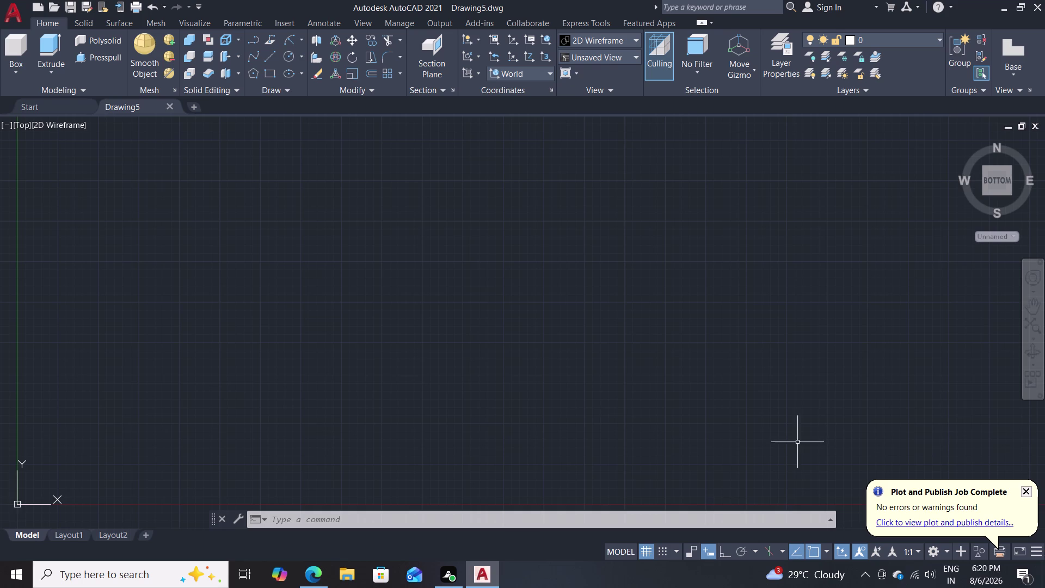
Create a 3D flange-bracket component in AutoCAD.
Switch to the SW Isometric view and set the UCS icon to Noorigin.
click(620, 61)
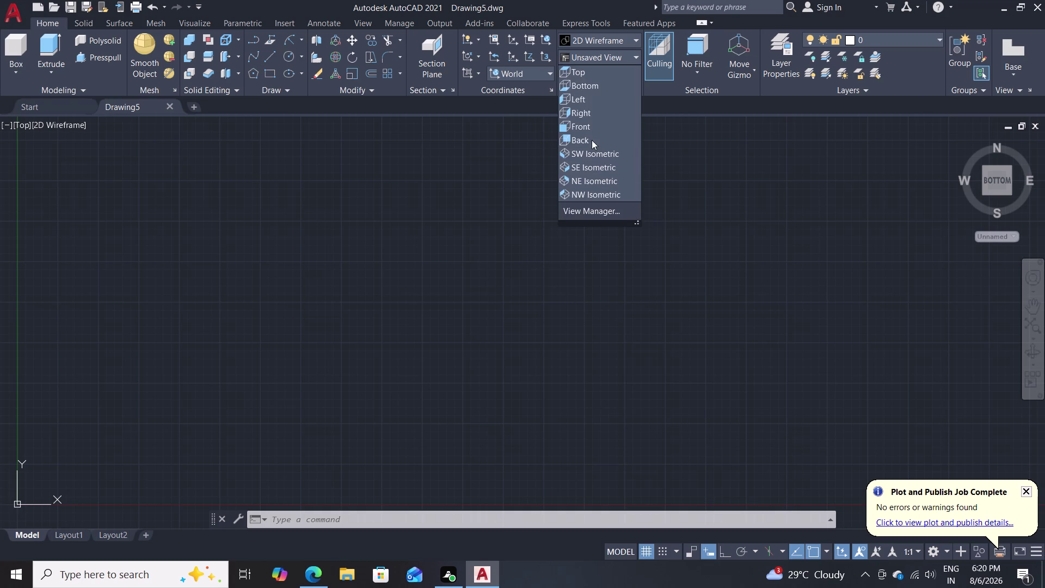
click(588, 156)
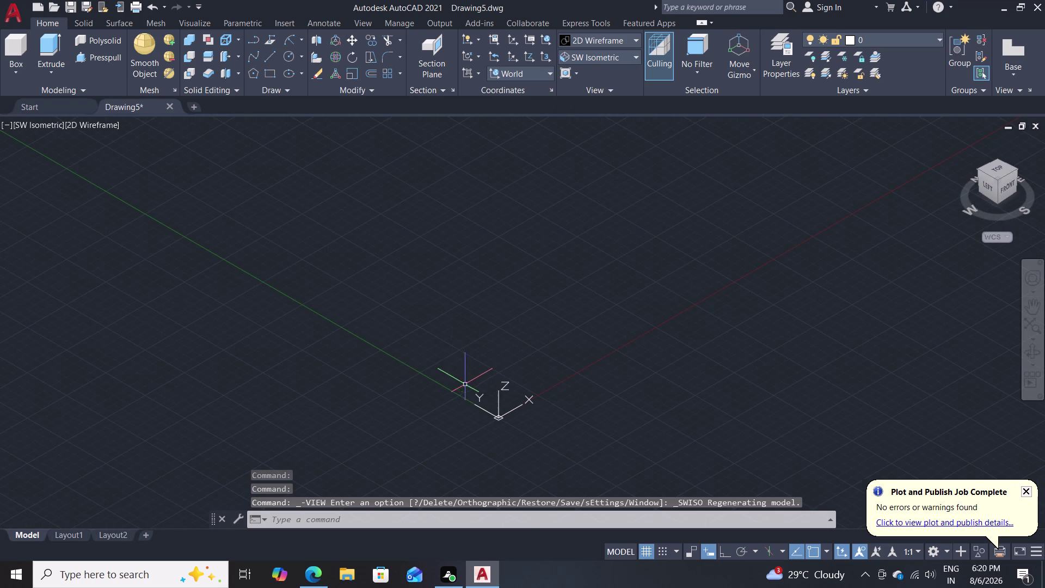
text(ucs)
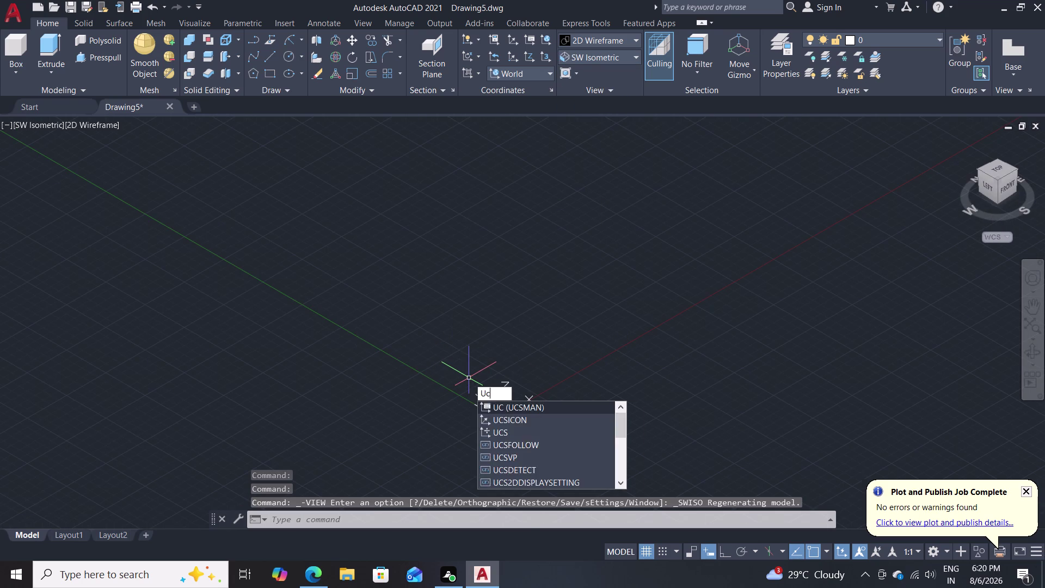
click(523, 423)
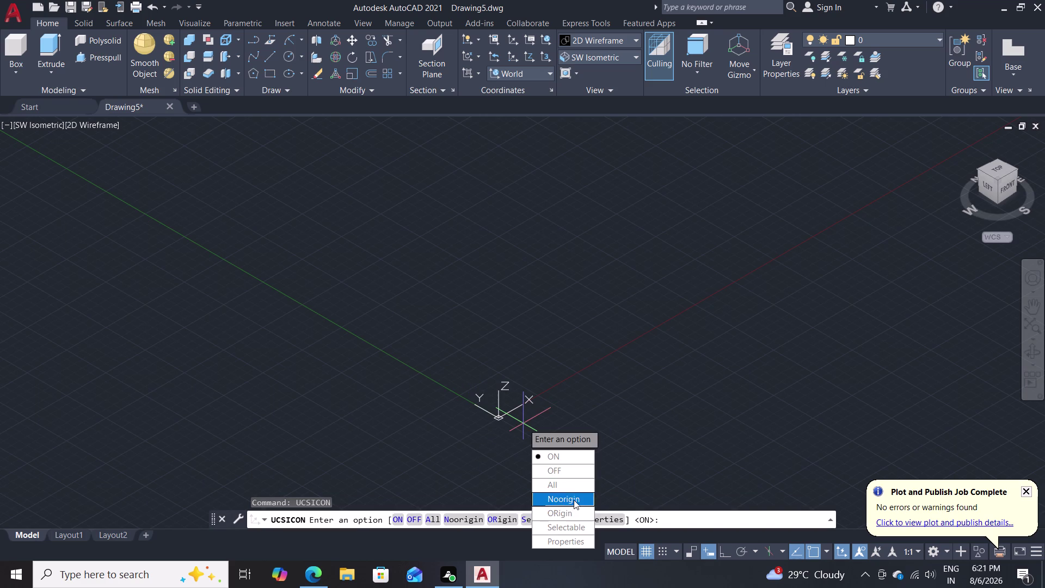
drag(573, 500, 522, 423)
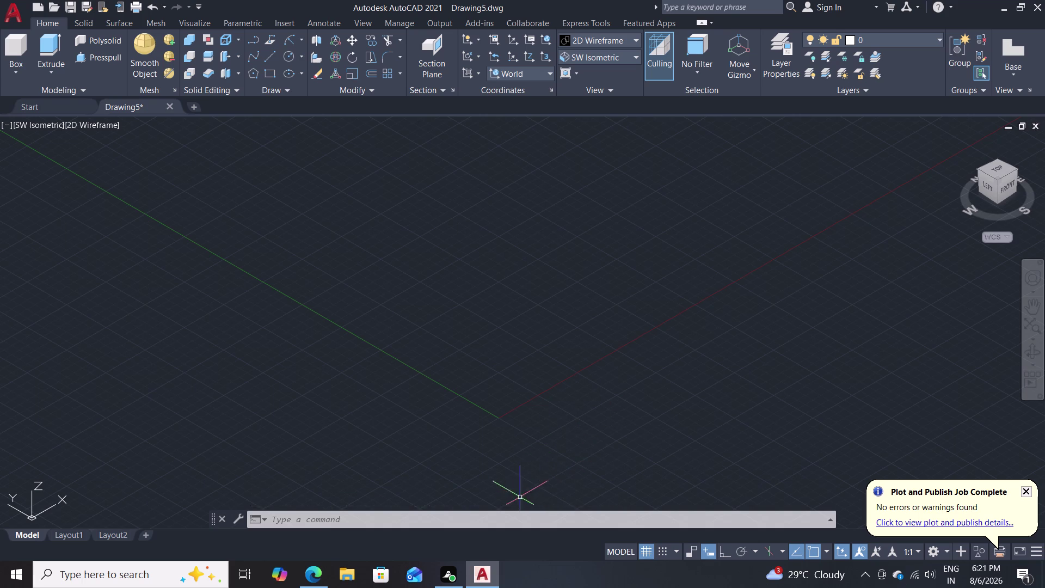
Start the rectangle command with REC.
text(r)
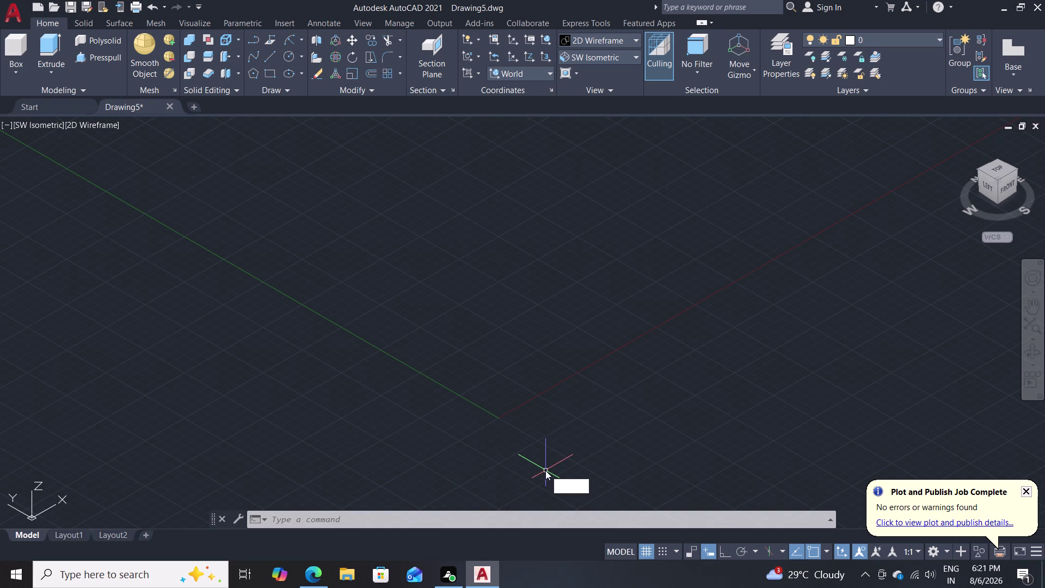
text(ec)
key(Return)
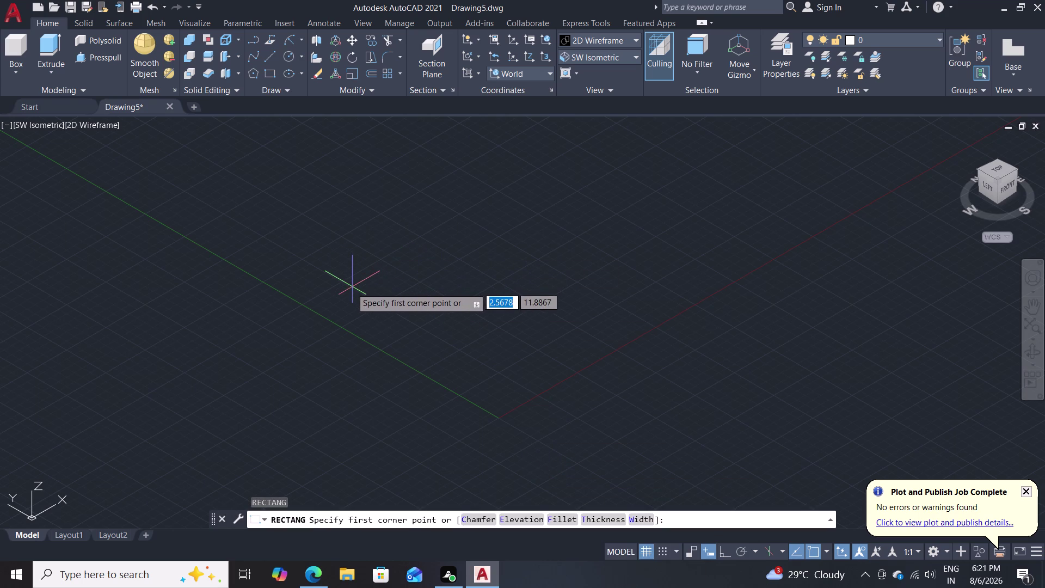
Draw the 80 by 120 rectangle for the base plate.
click(258, 400)
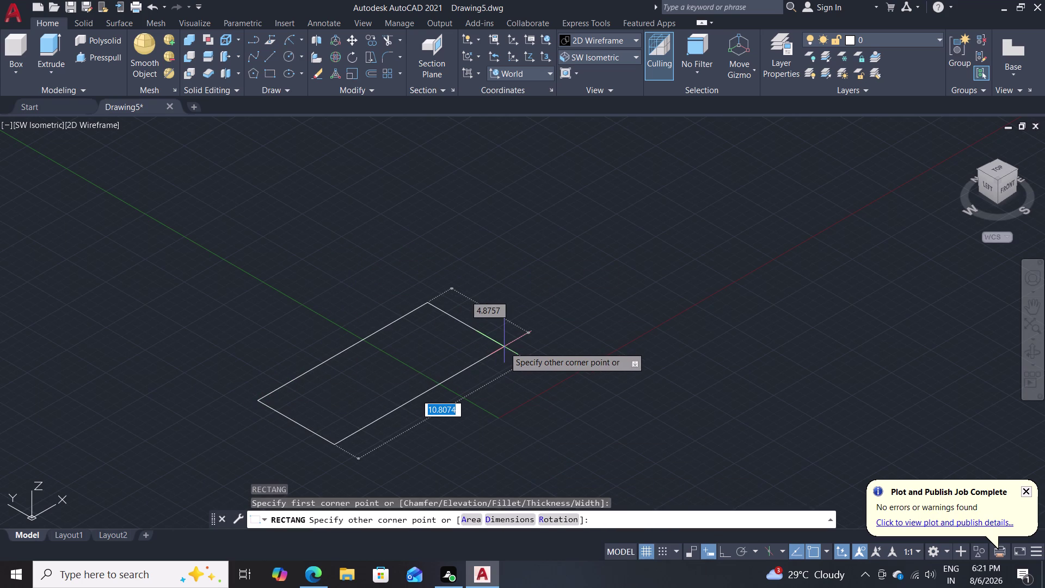
text(80)
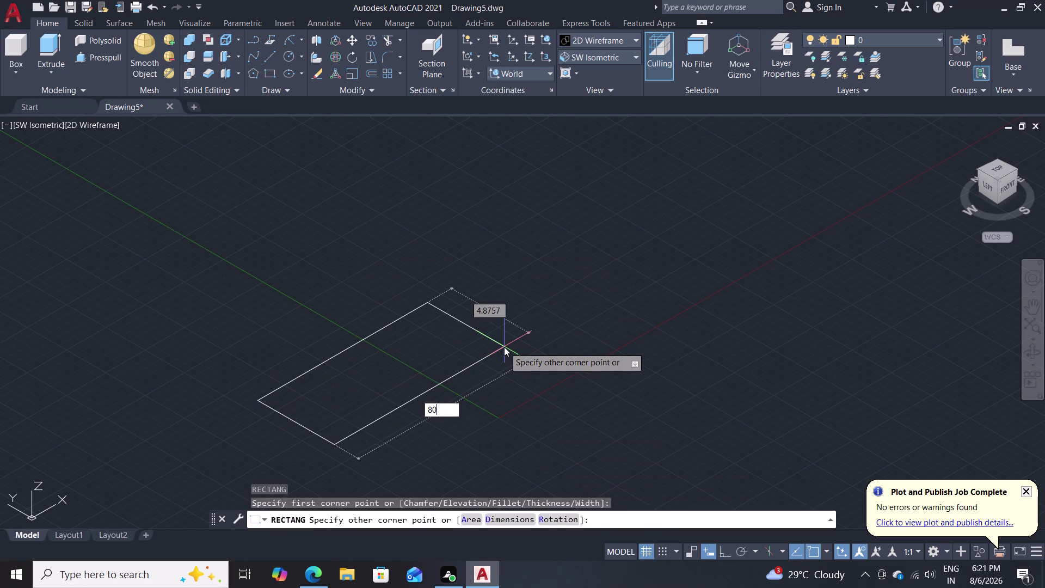
key(Tab)
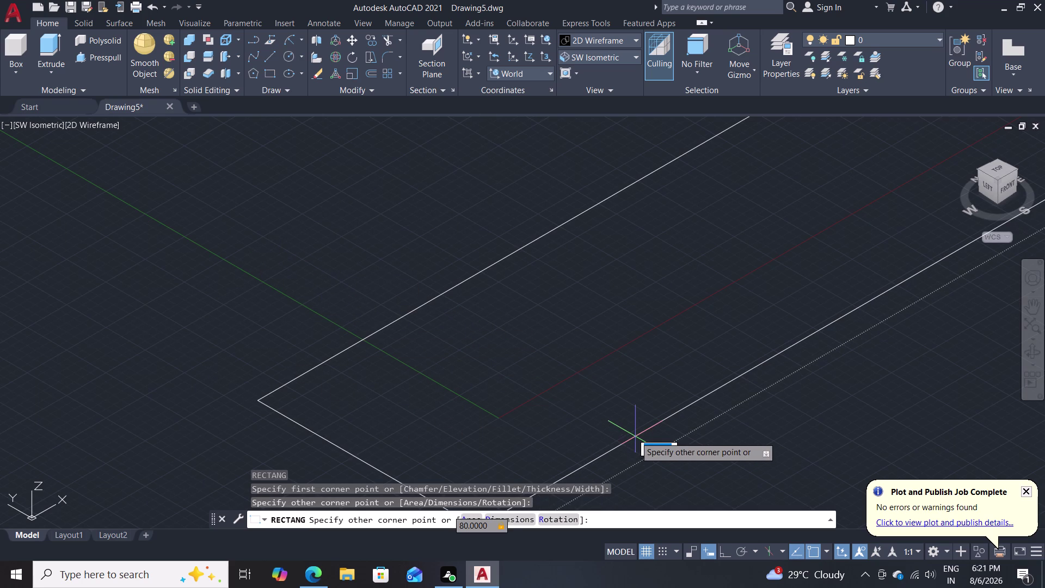
text(120)
key(Return)
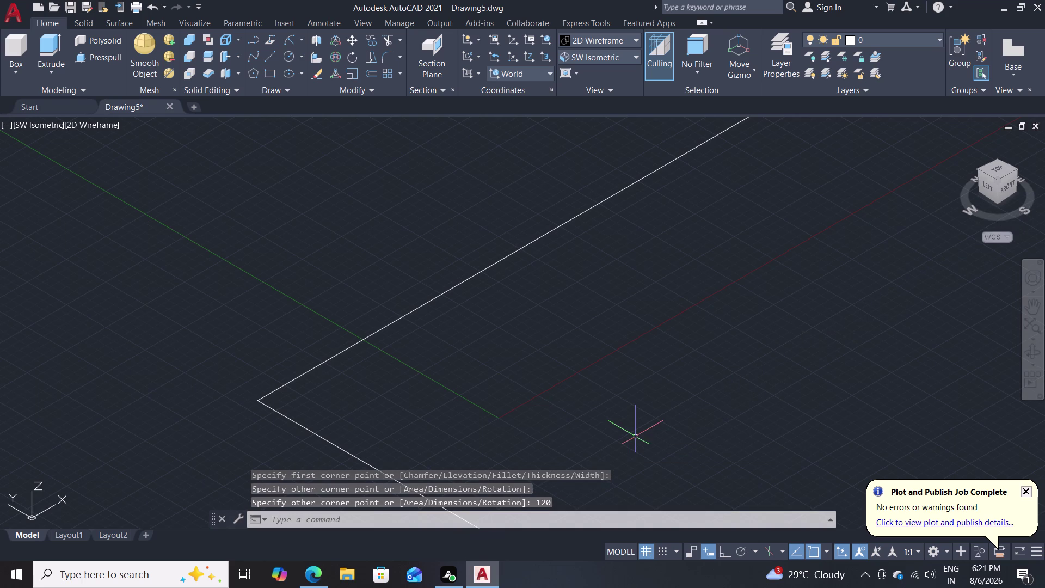
Zoom and pan to centre the rectangle, then start the CIRCLE command.
scroll(down, 3)
scroll(down, 3)
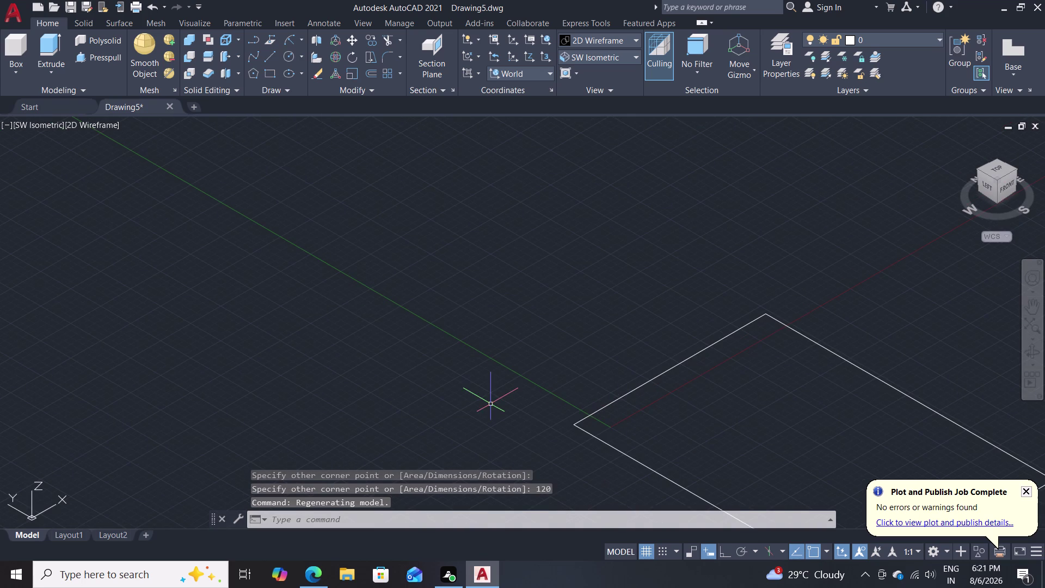
middle_drag(558, 360, 539, 322)
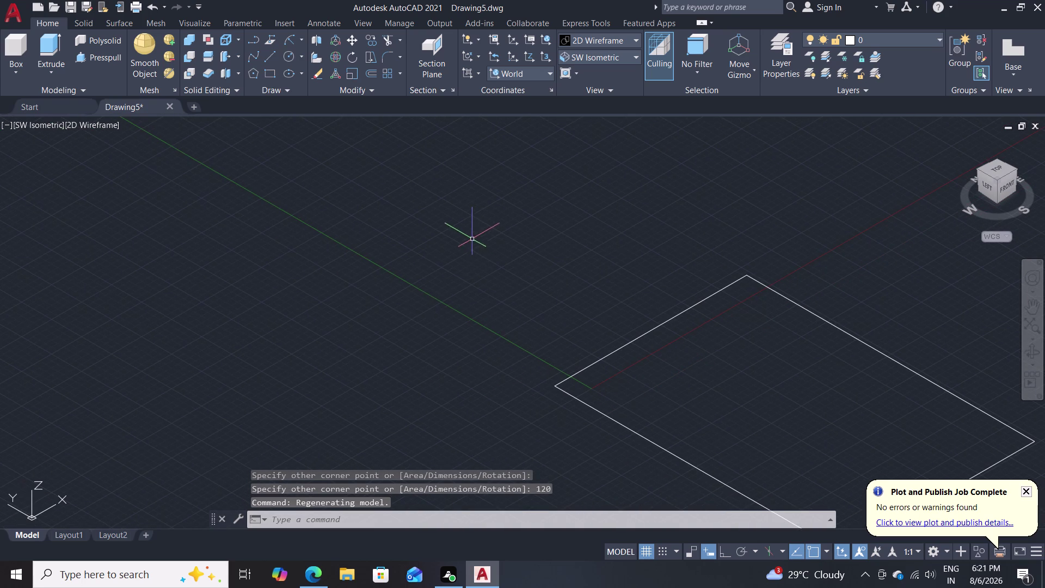
middle_drag(711, 405, 501, 282)
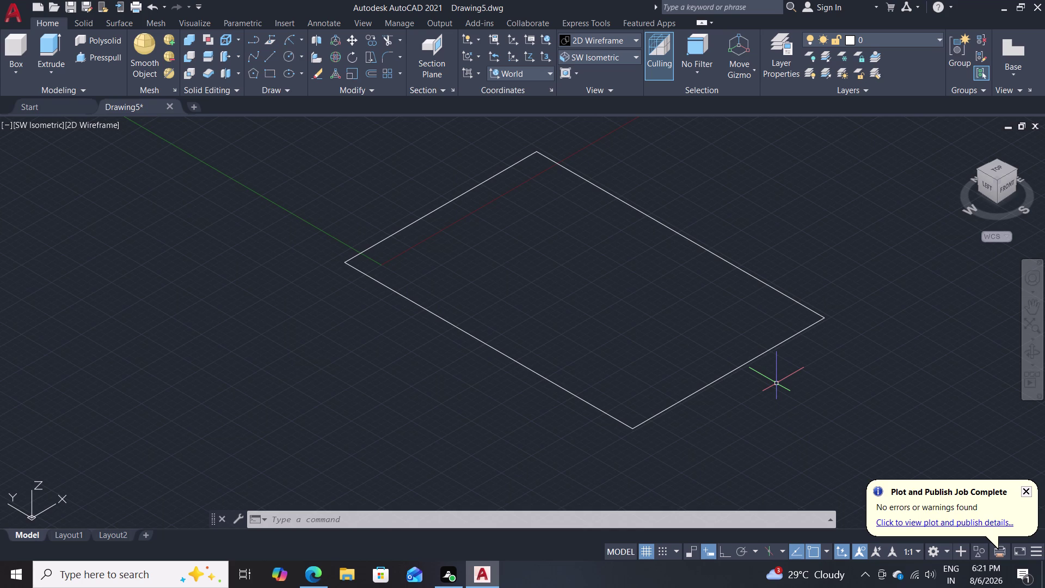
key(c)
key(Return)
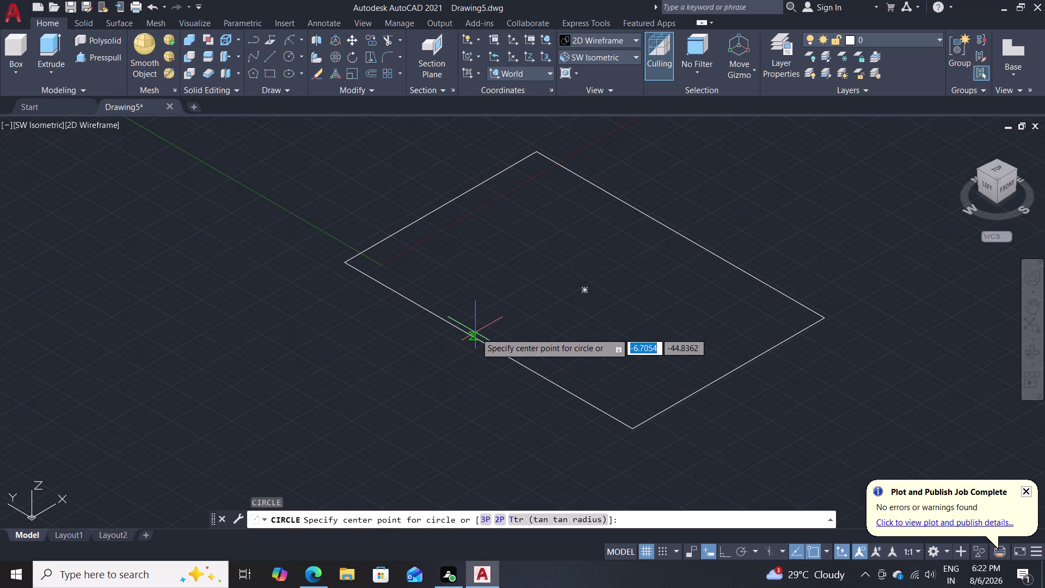
Draw a radius-40 circle at the rectangle's centre.
click(585, 287)
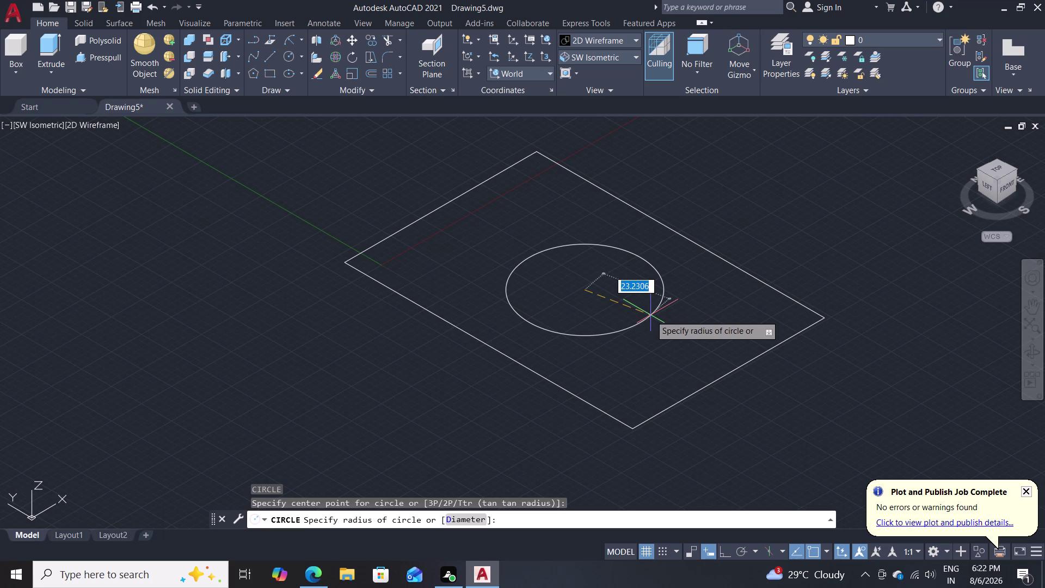
text(40)
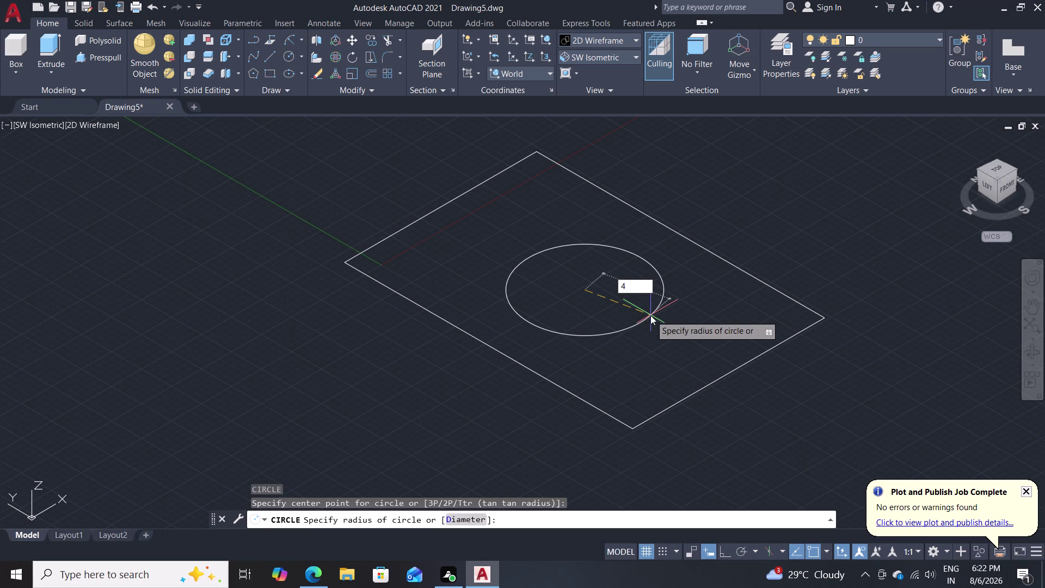
key(Return)
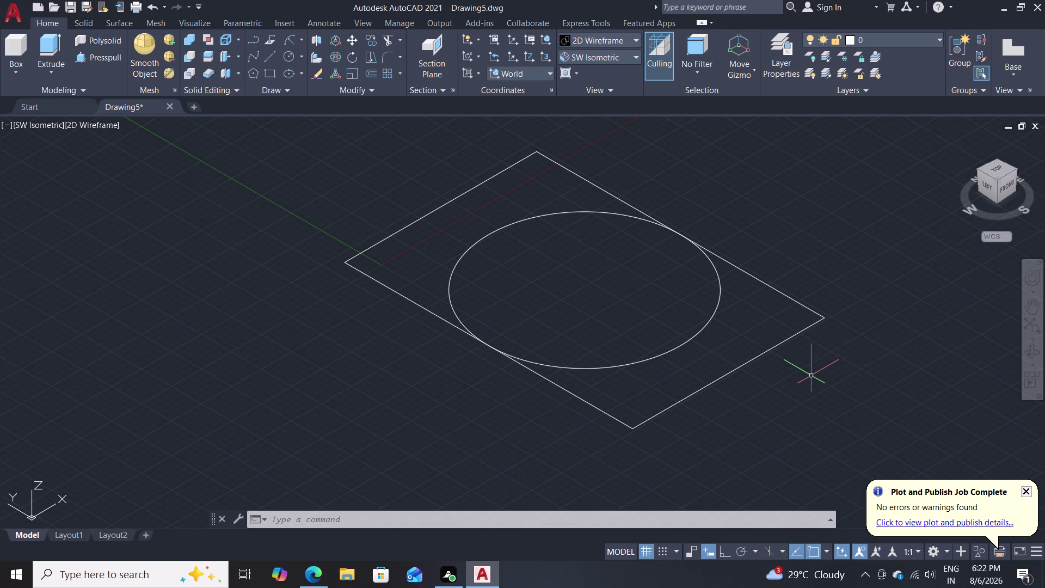
Add a concentric radius-30 circle at the same centre.
key(c)
key(Return)
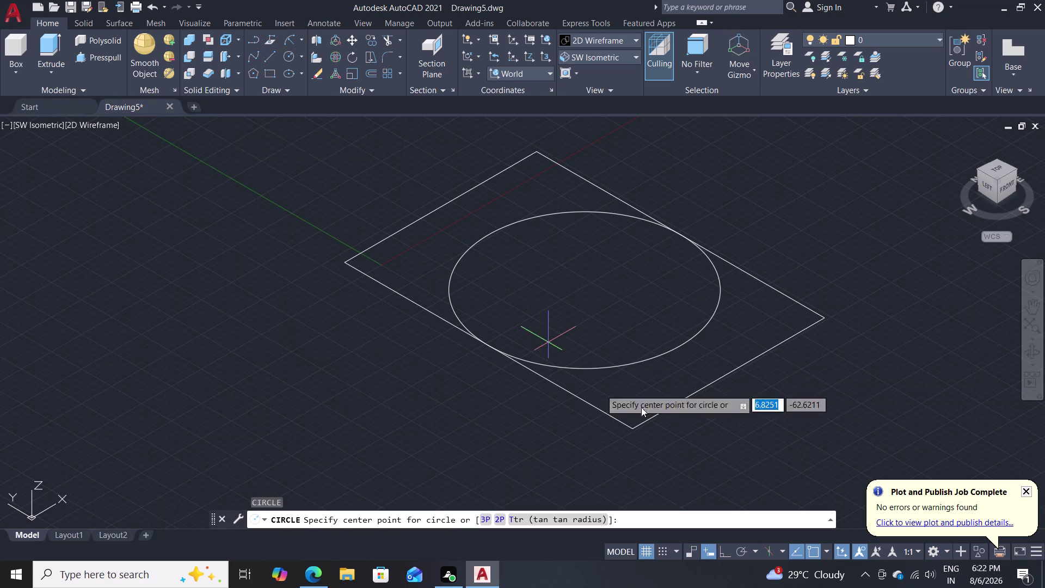
click(583, 291)
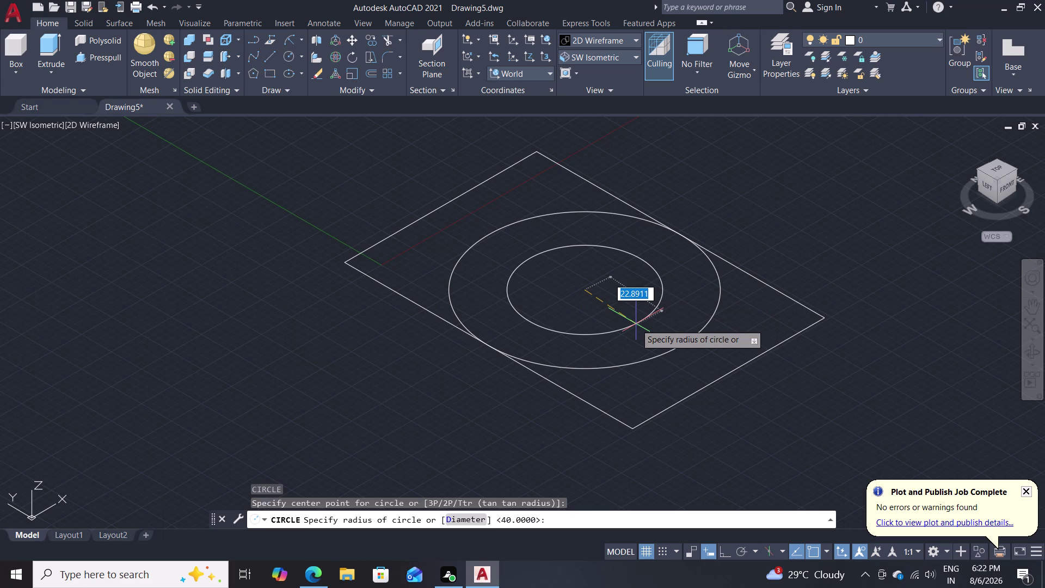
text(30)
key(Return)
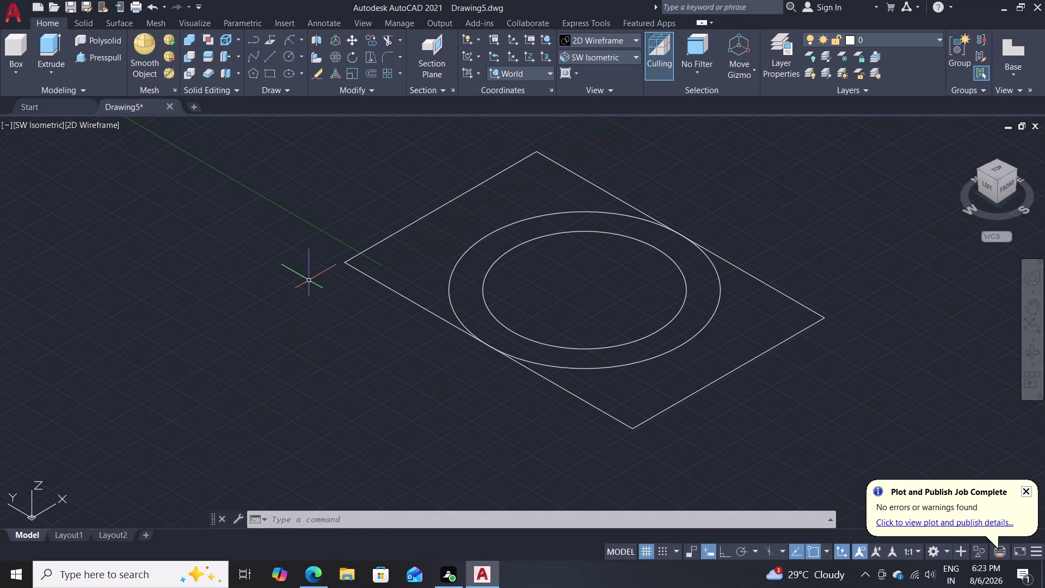
Press-pull the area inside the outer circle up 15.
click(100, 58)
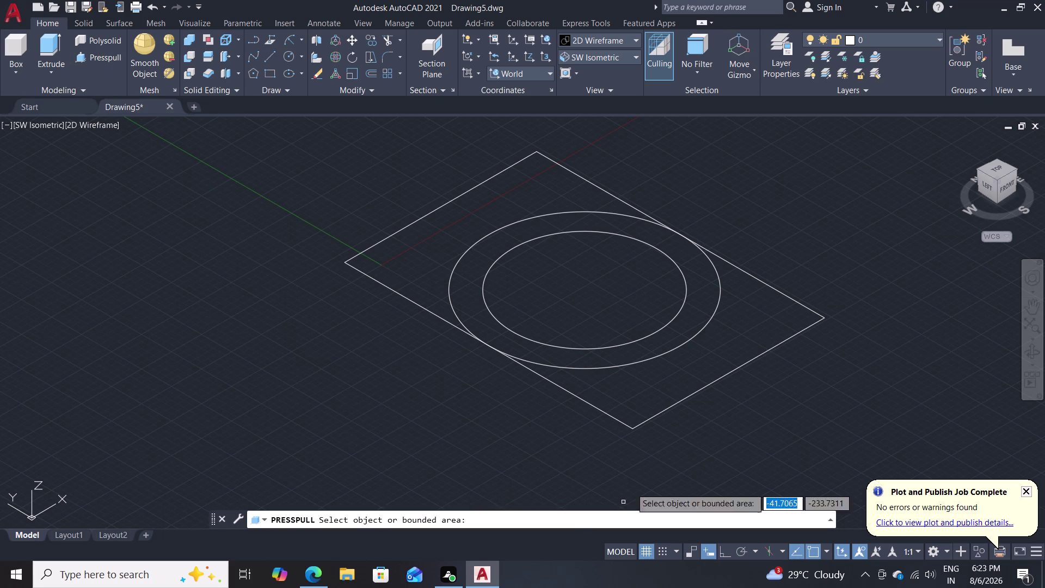
click(612, 368)
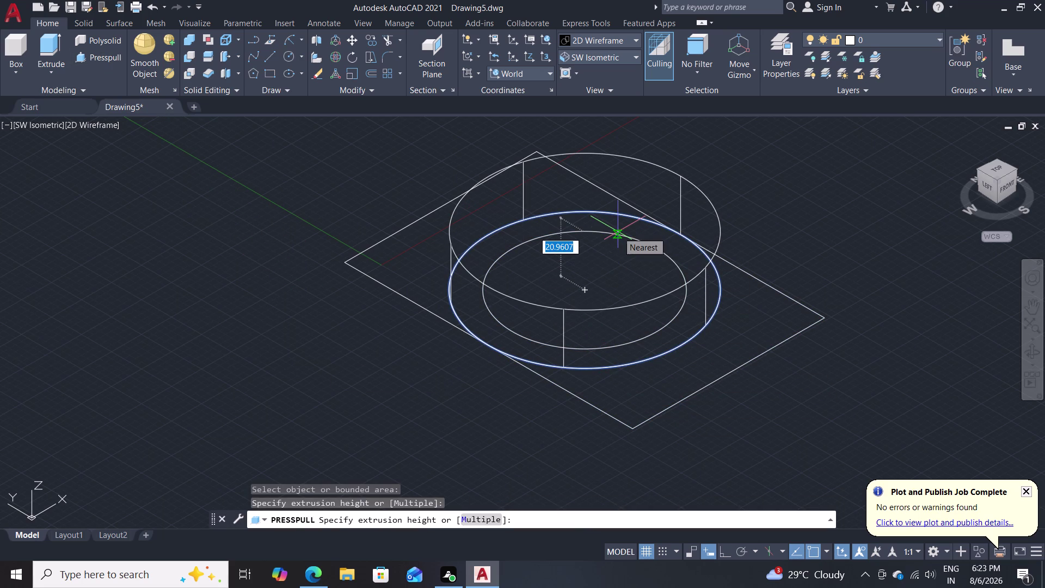
text(15)
key(Return)
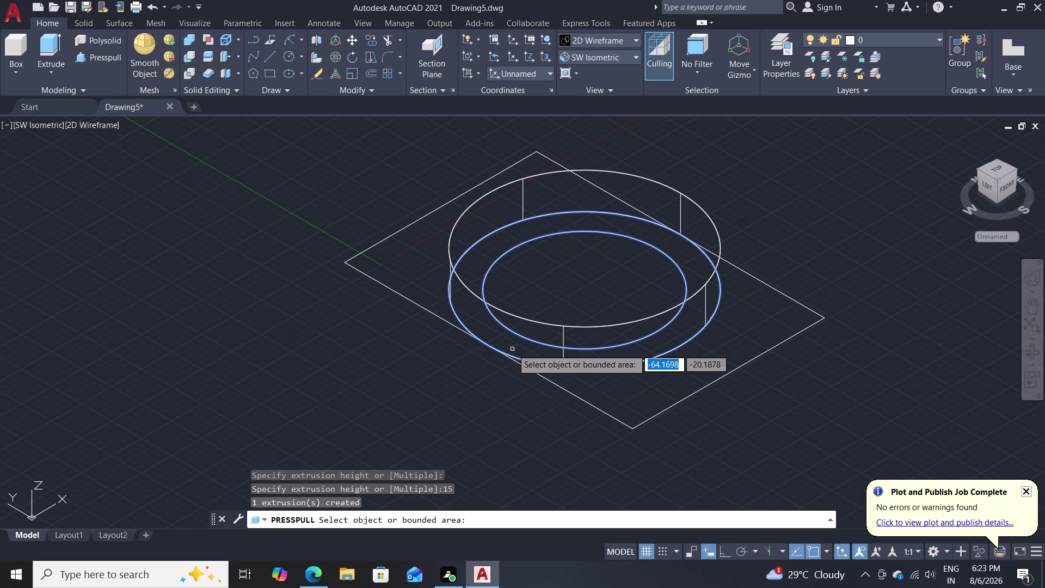
Press-pull the inner circular area up 15 as well.
click(523, 337)
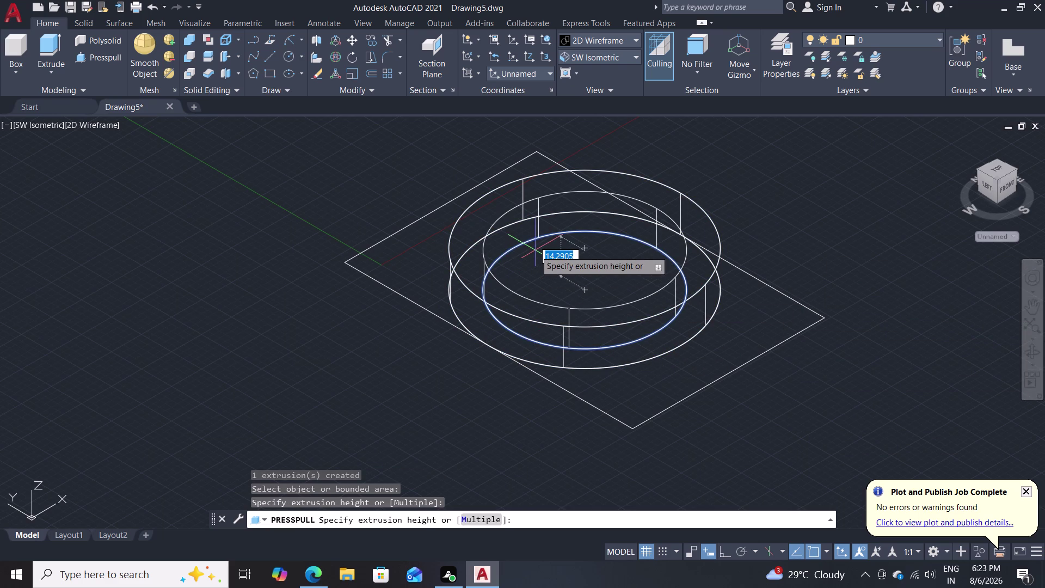
text(15)
key(Return)
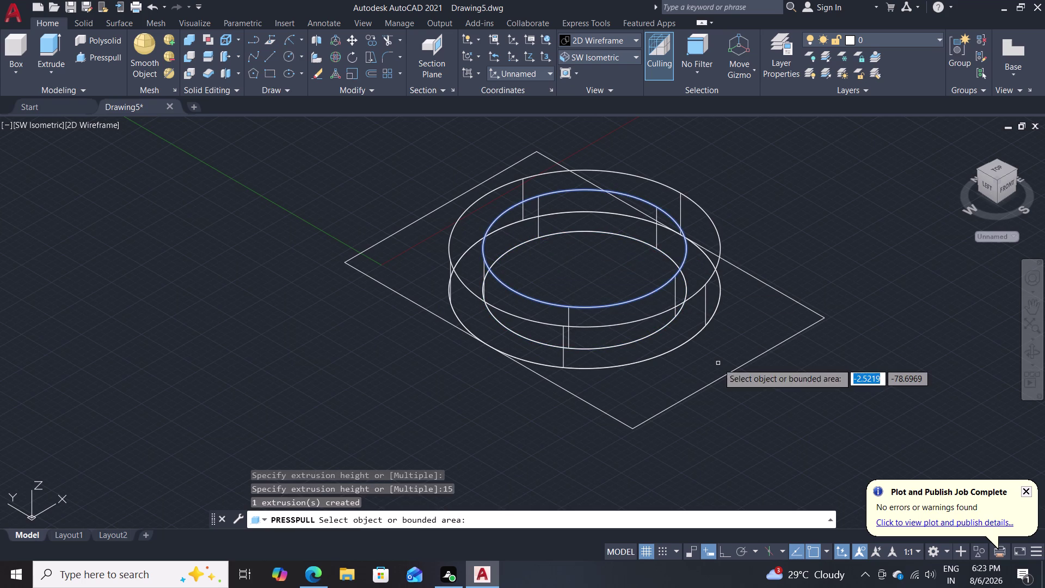
key(Escape)
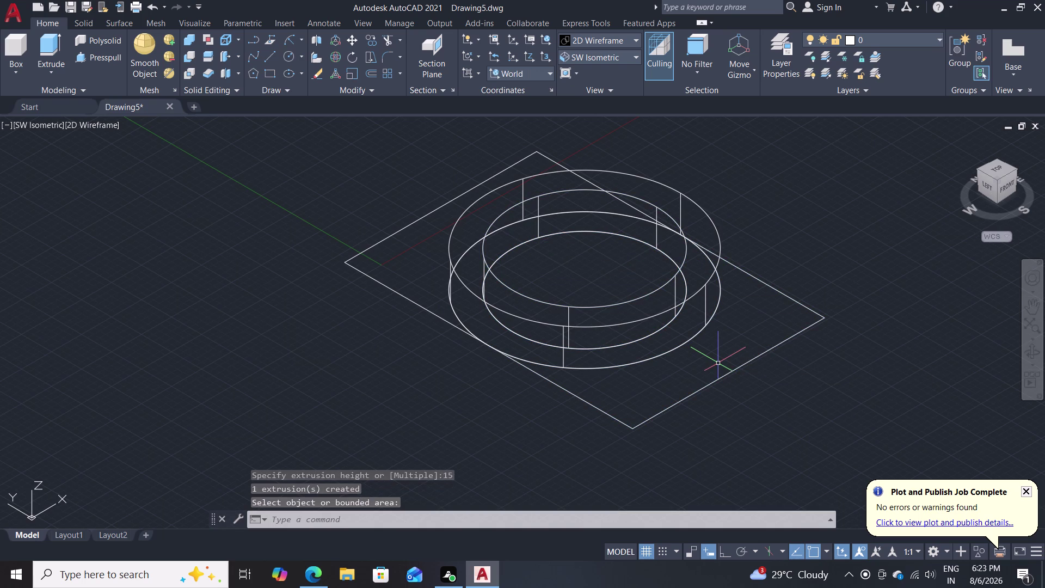
key(c)
key(Return)
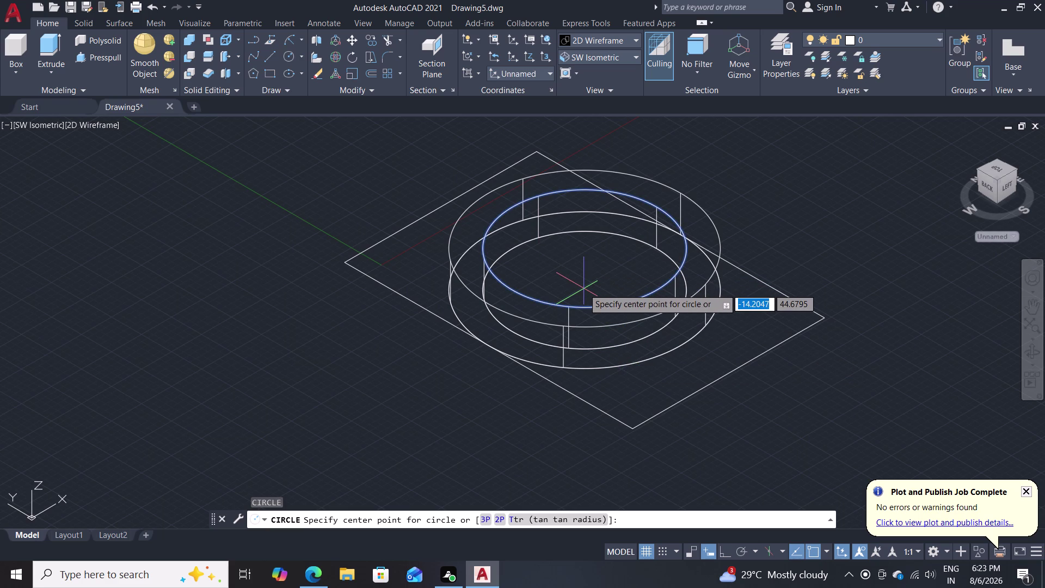
key(Escape)
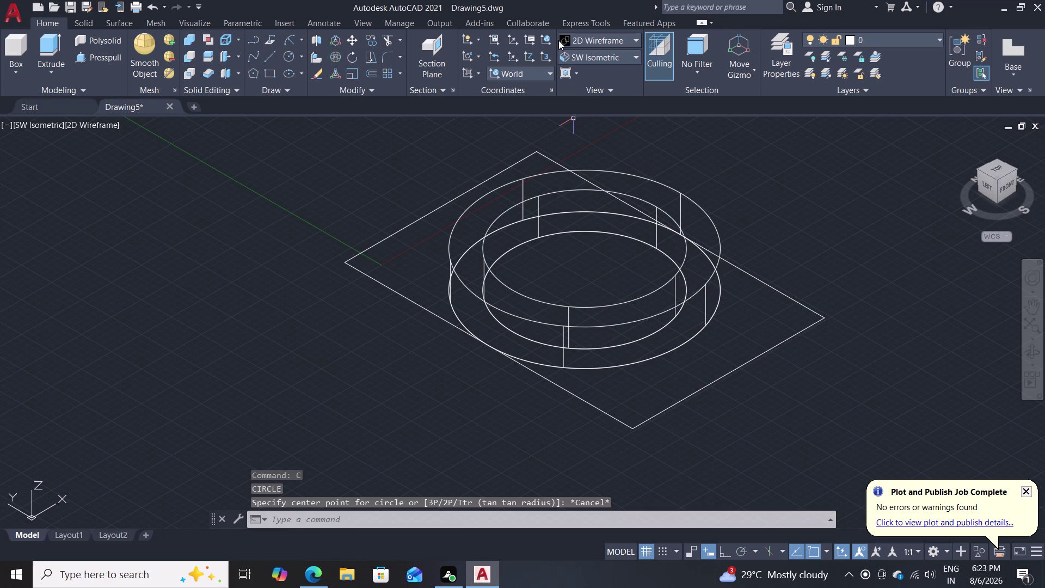
In Top view, draw a radius-15 circle at the ring's centre.
click(614, 56)
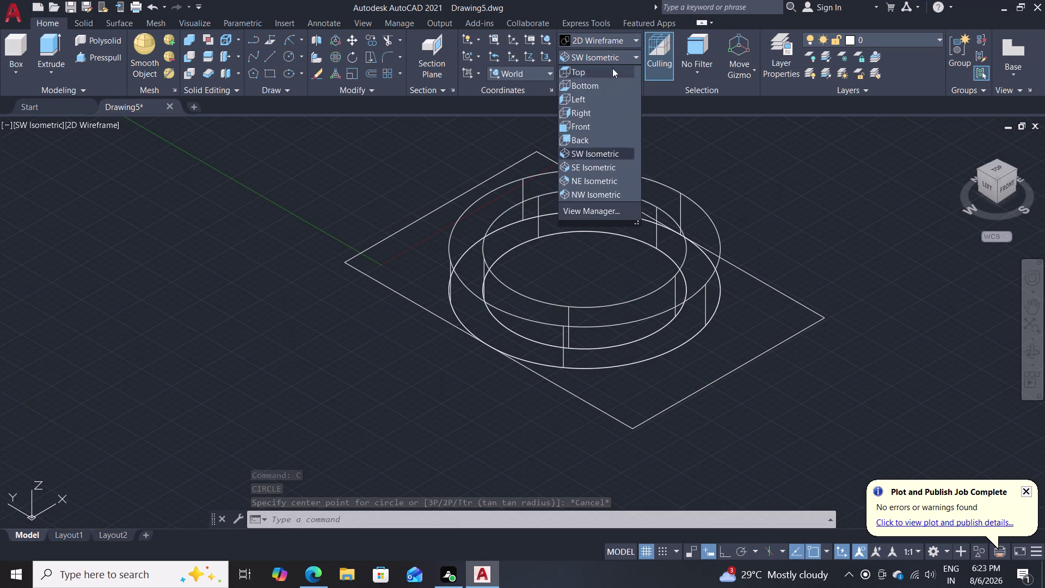
click(607, 78)
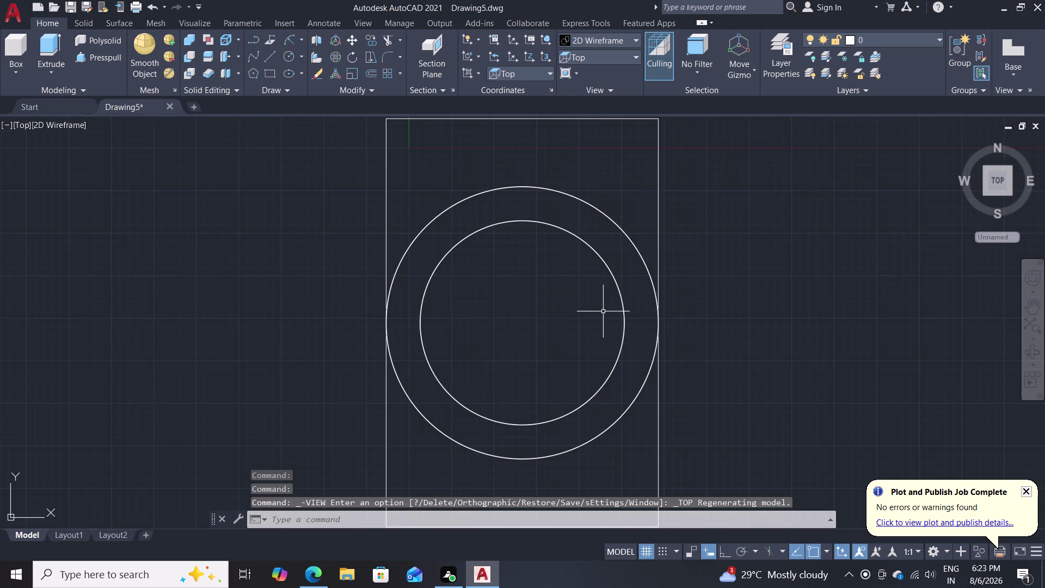
key(c)
key(Return)
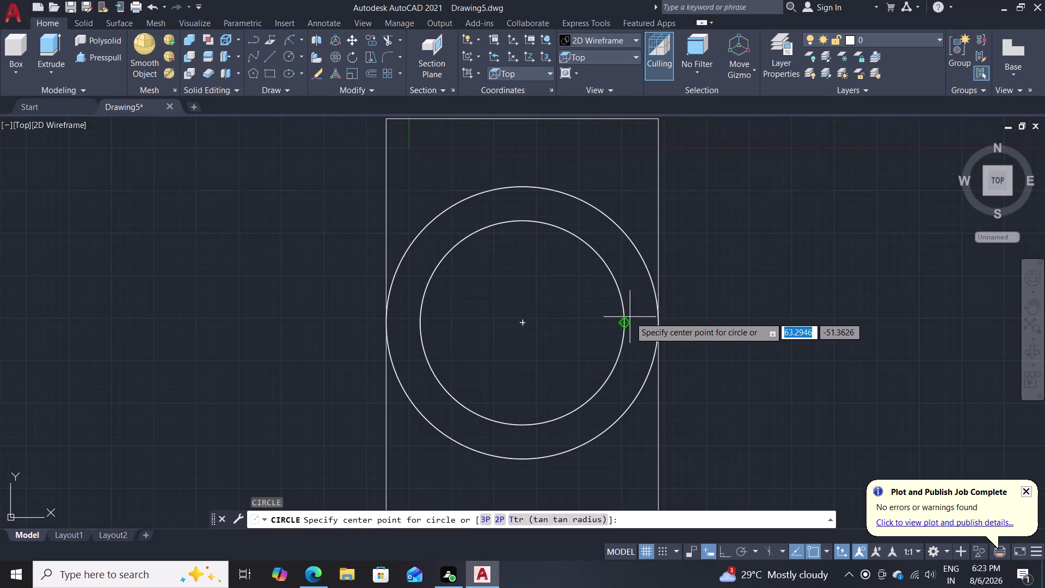
click(525, 322)
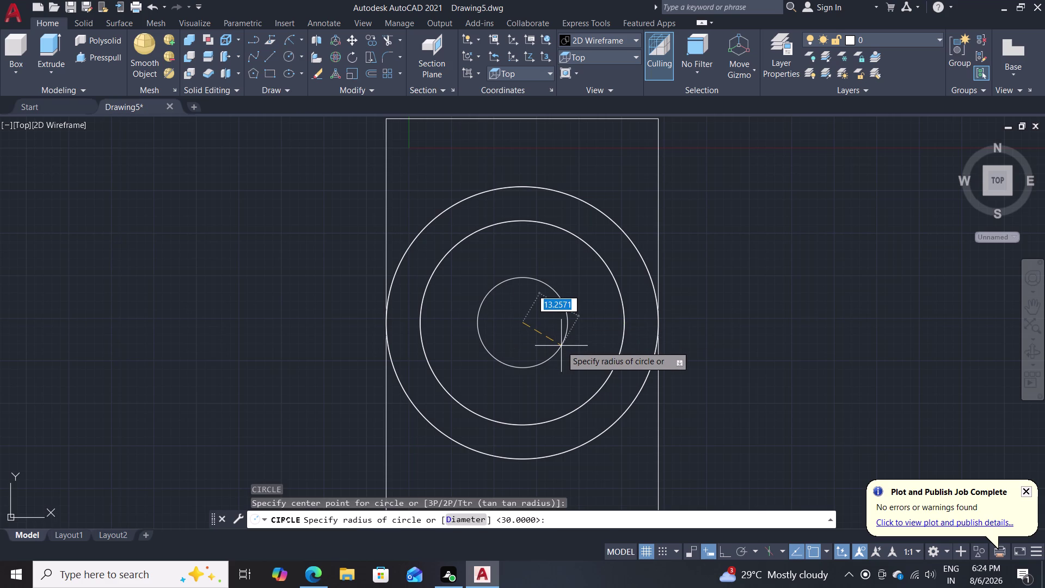
text(15)
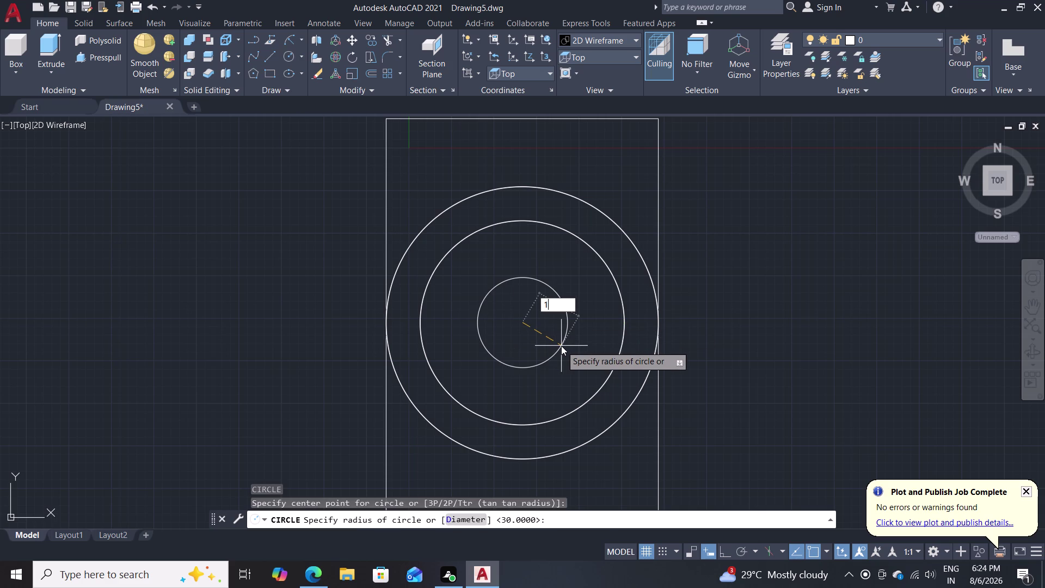
key(Return)
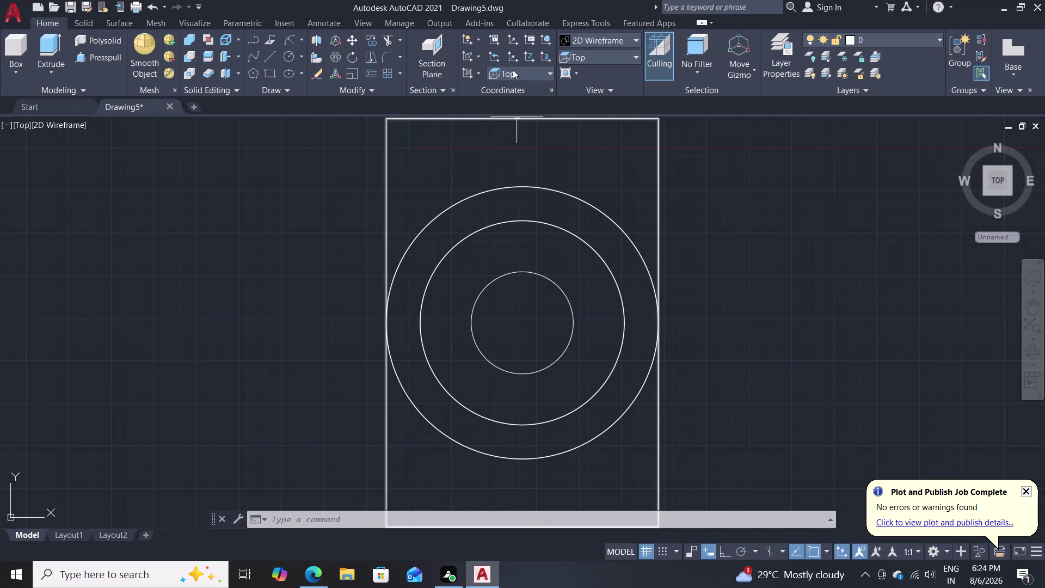
Recentre the circles and switch to the SW Isometric view.
middle_drag(763, 319, 776, 305)
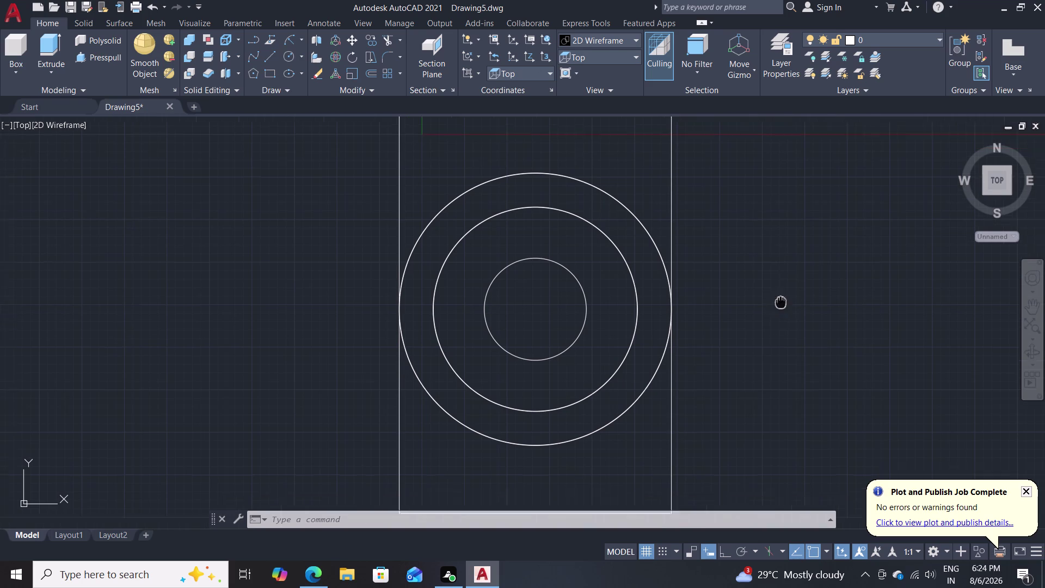
middle_drag(776, 305, 810, 268)
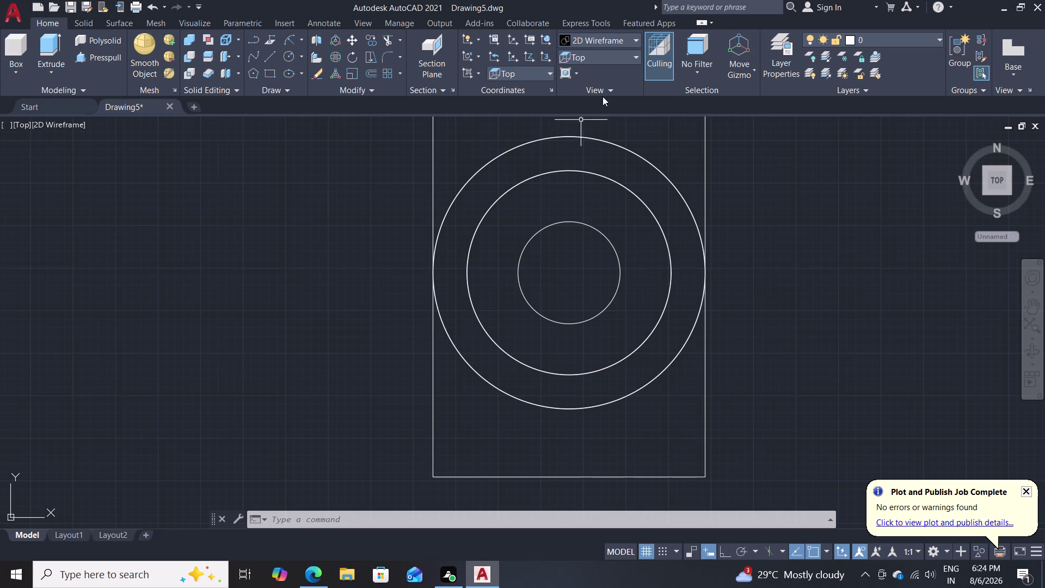
click(616, 60)
click(596, 150)
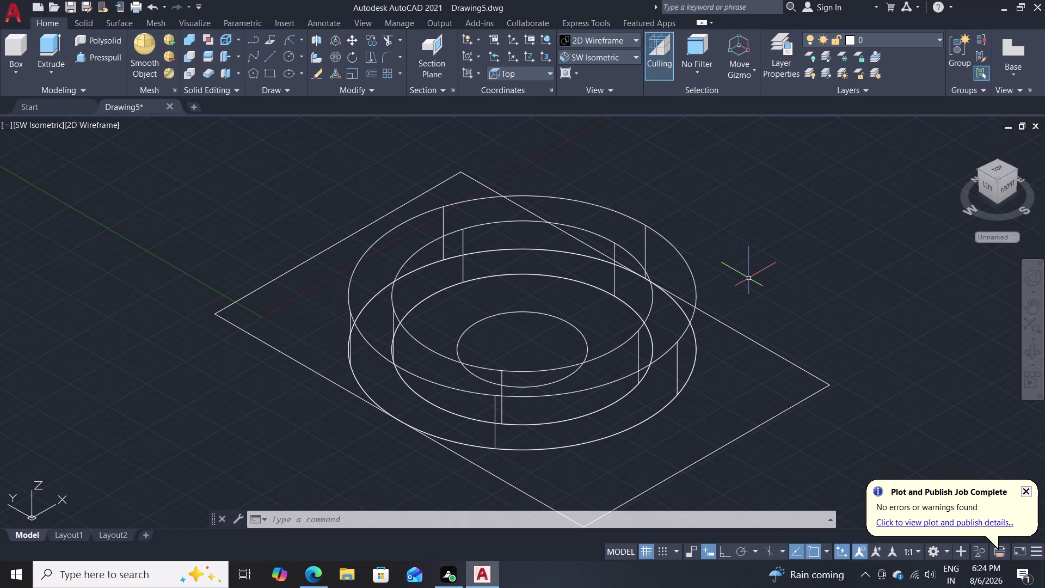
Press-pull the right-hand plate area beside the ring up 15.
middle_drag(760, 269, 767, 271)
scroll(up, 3)
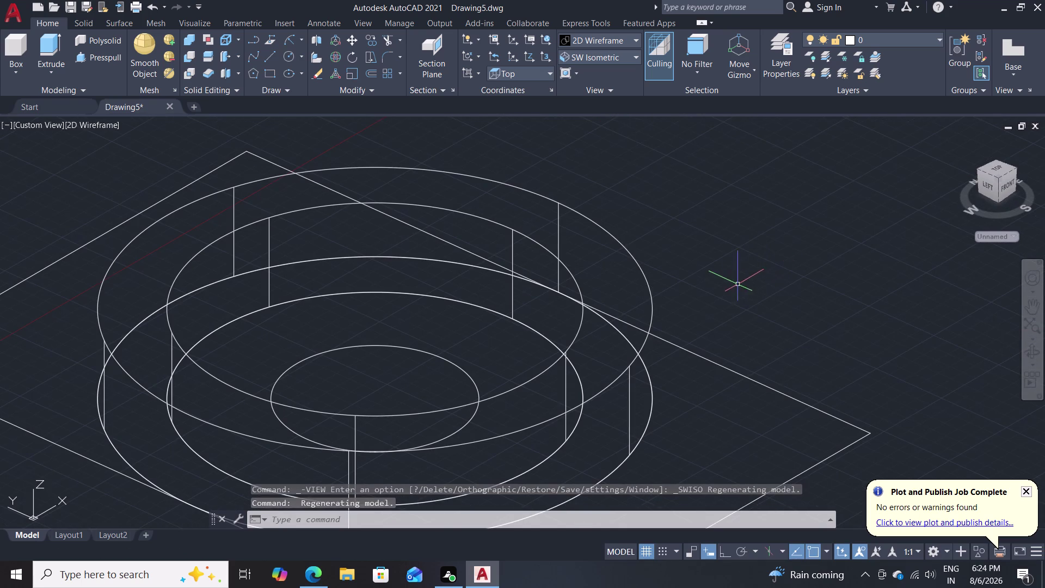
middle_drag(738, 285, 763, 149)
scroll(down, 3)
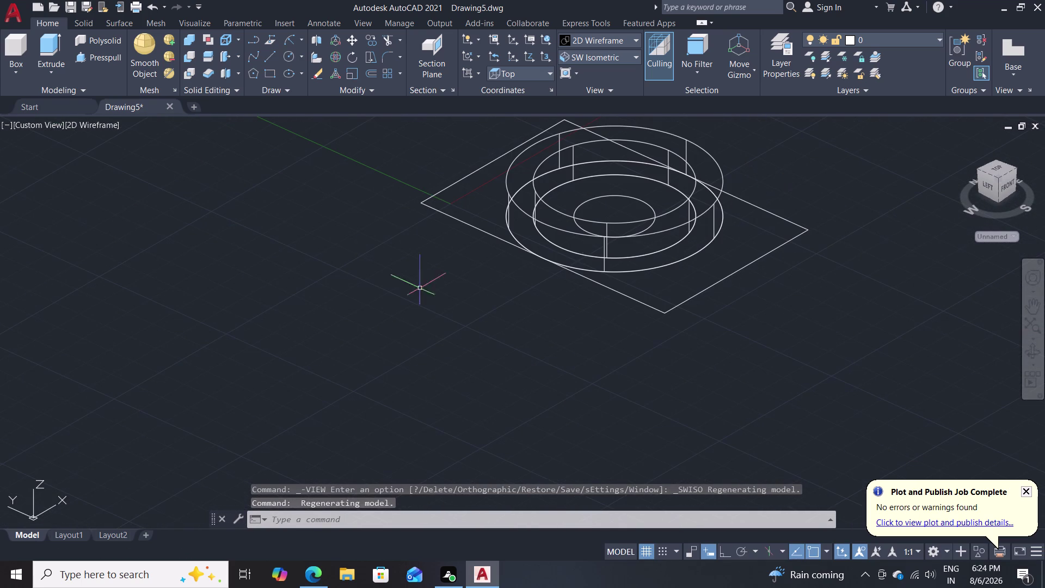
click(110, 50)
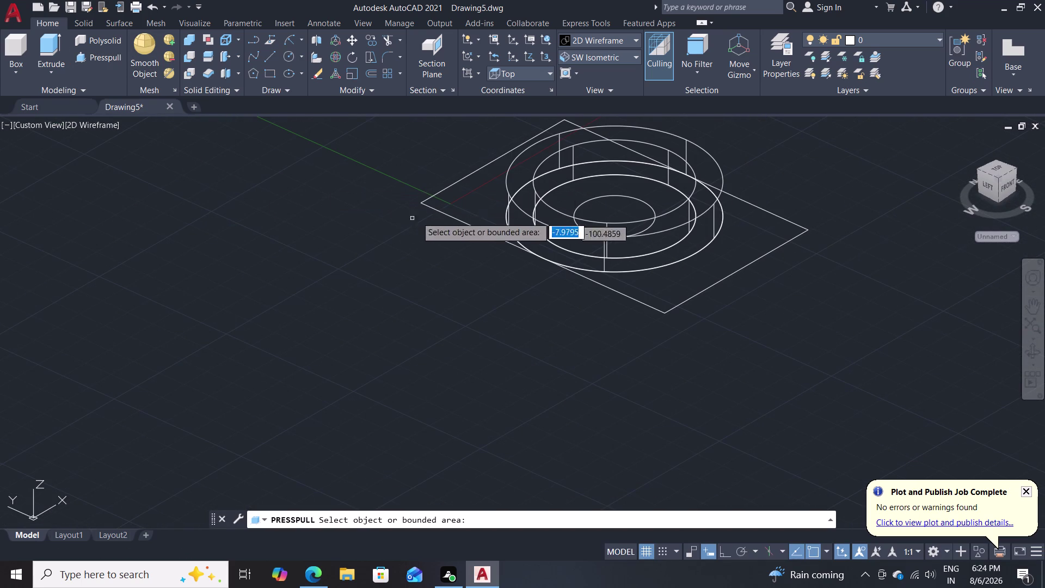
click(497, 202)
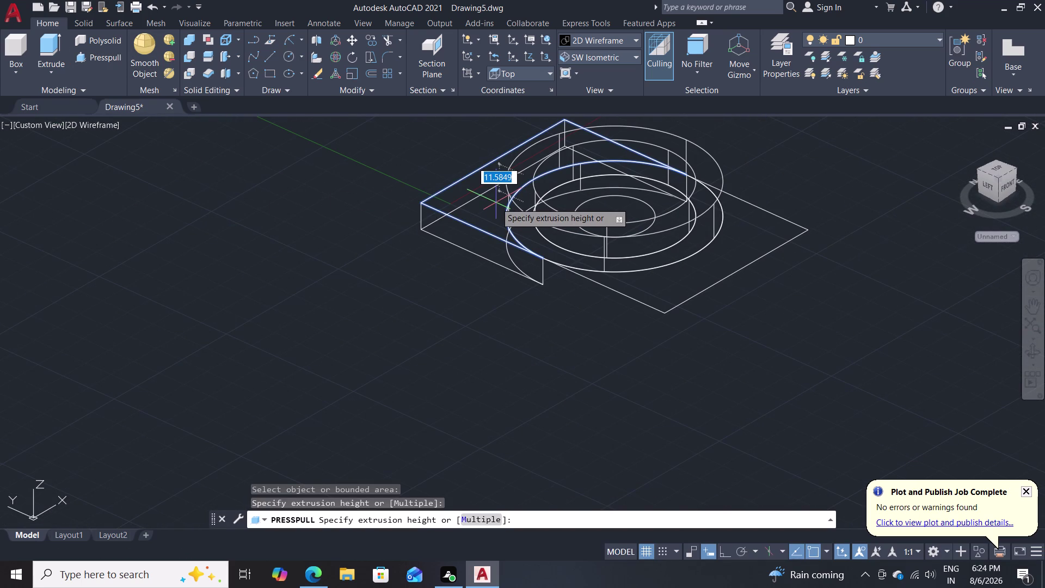
key(Escape)
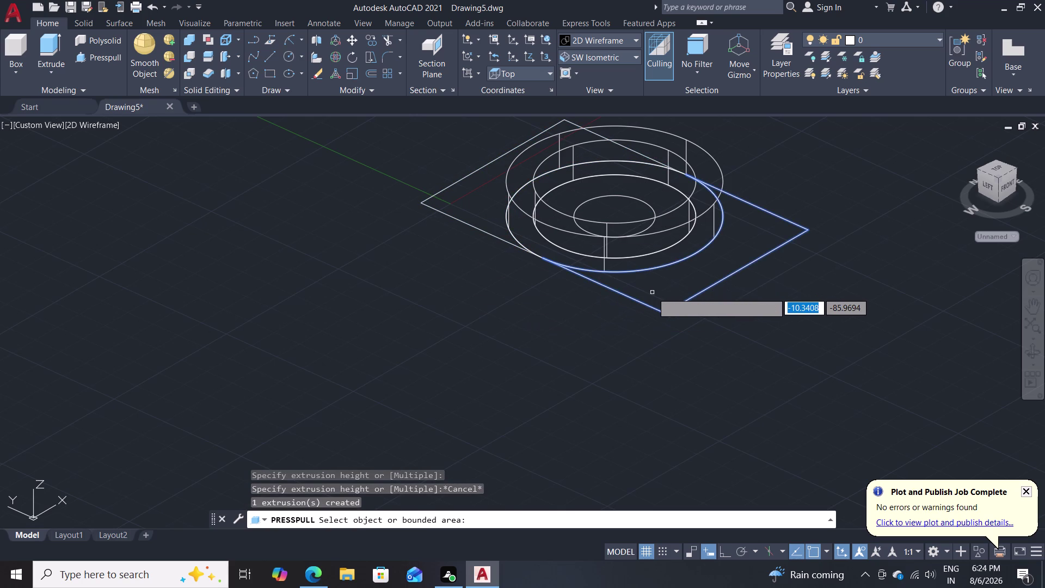
click(652, 293)
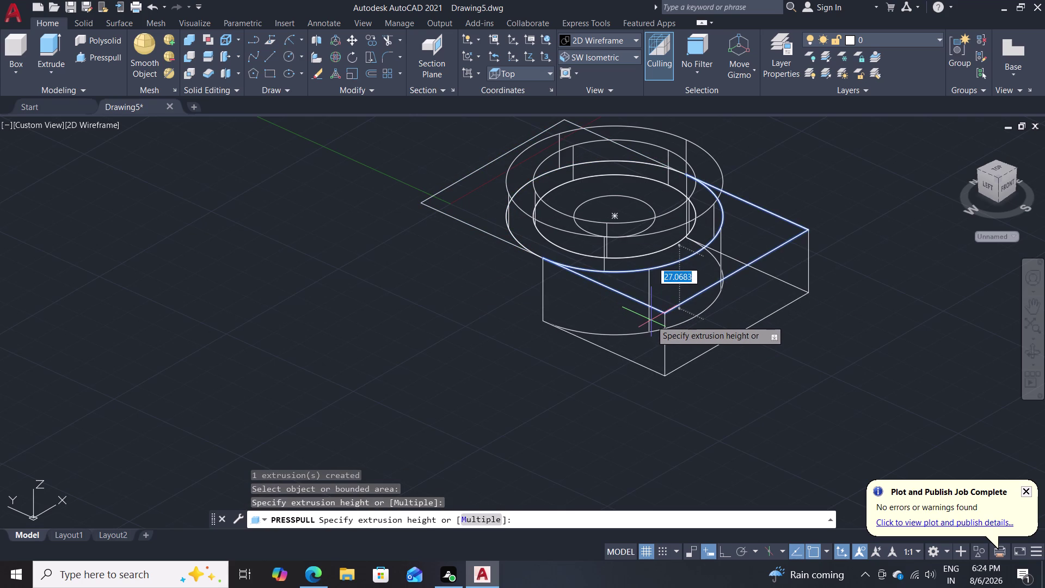
text(15)
key(Return)
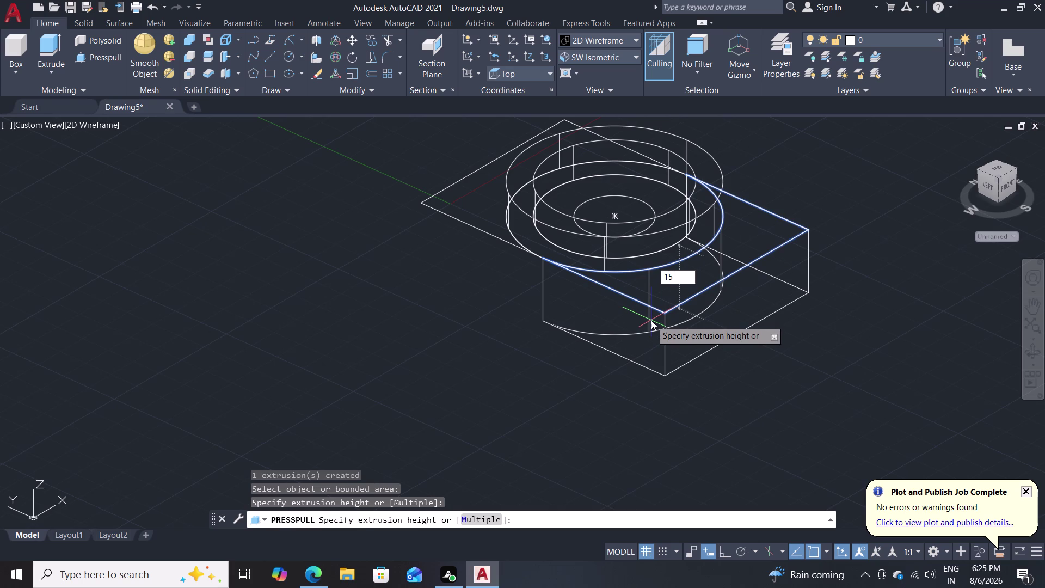
Press-pull the left plate area up 15, then undo it.
click(468, 214)
text(1)
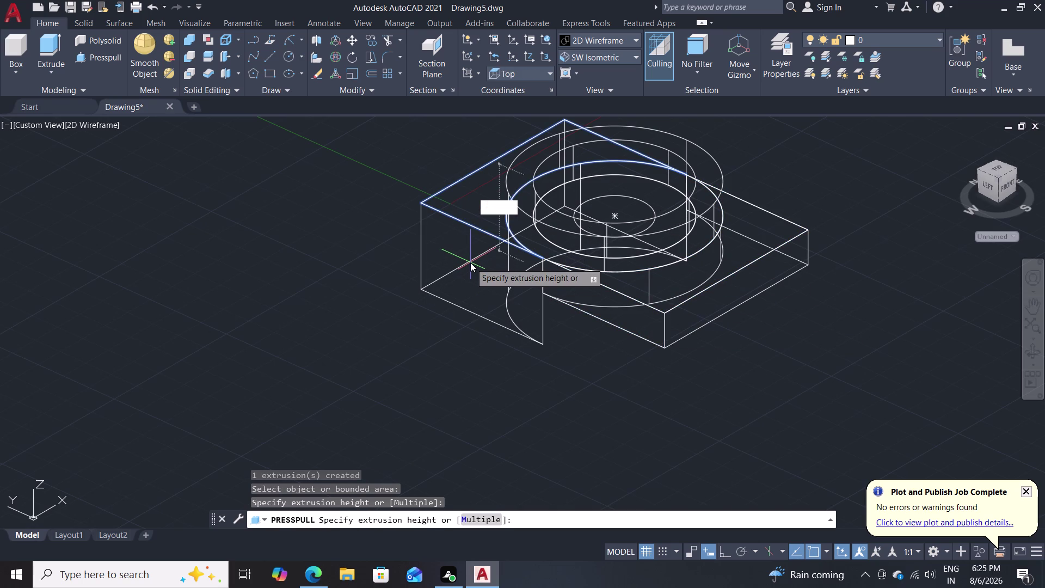
text(5)
key(Return)
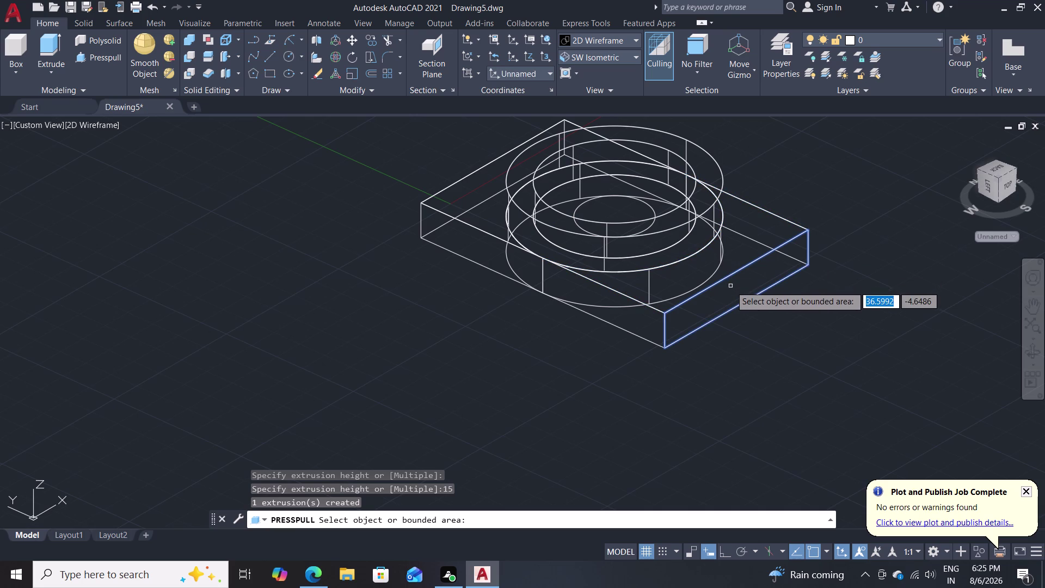
key(ctrl+z)
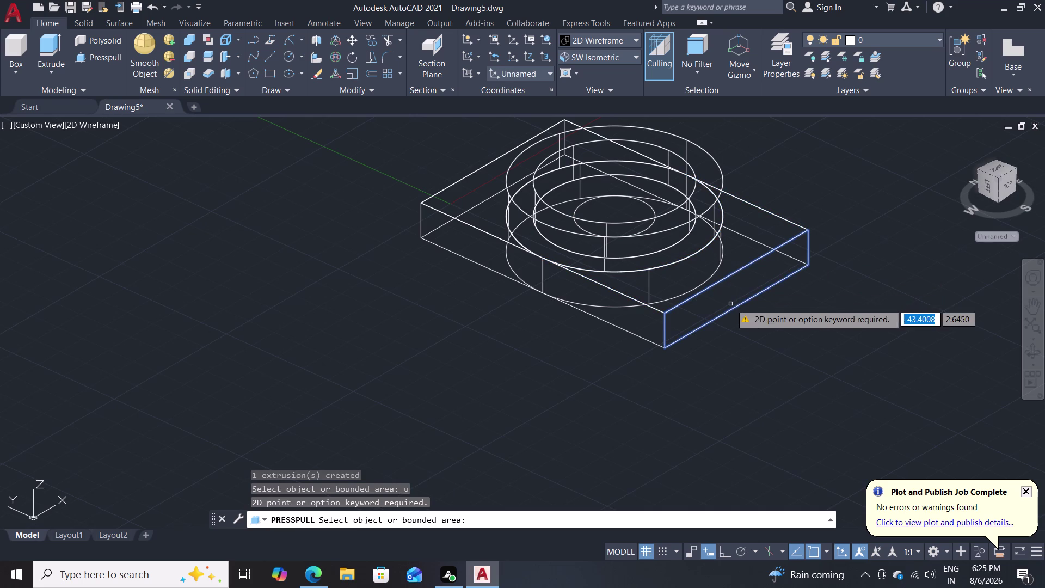
Select and delete the entire existing model.
scroll(down, 3)
click(800, 149)
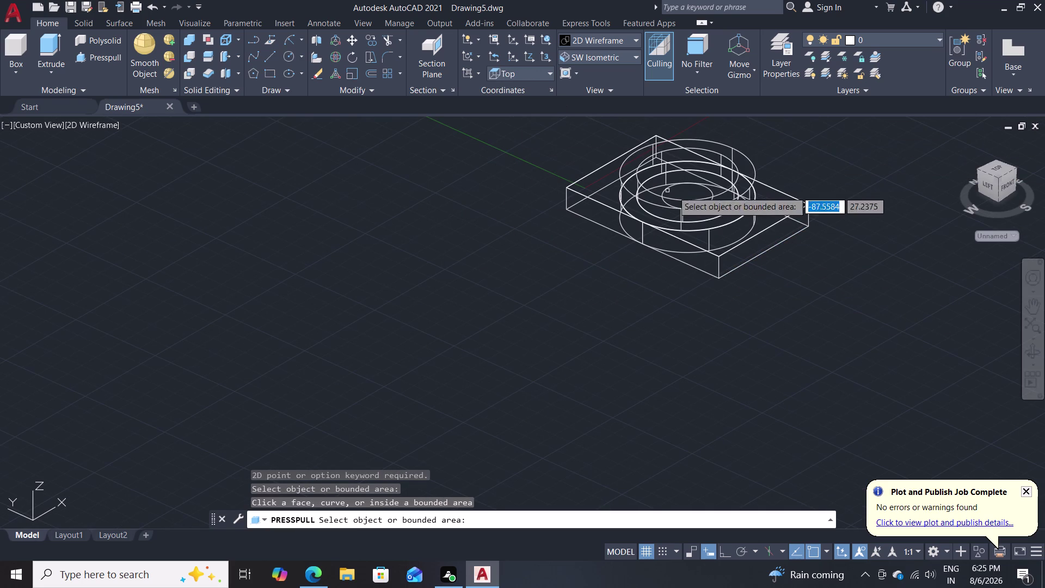
key(Escape)
drag(870, 179, 751, 209)
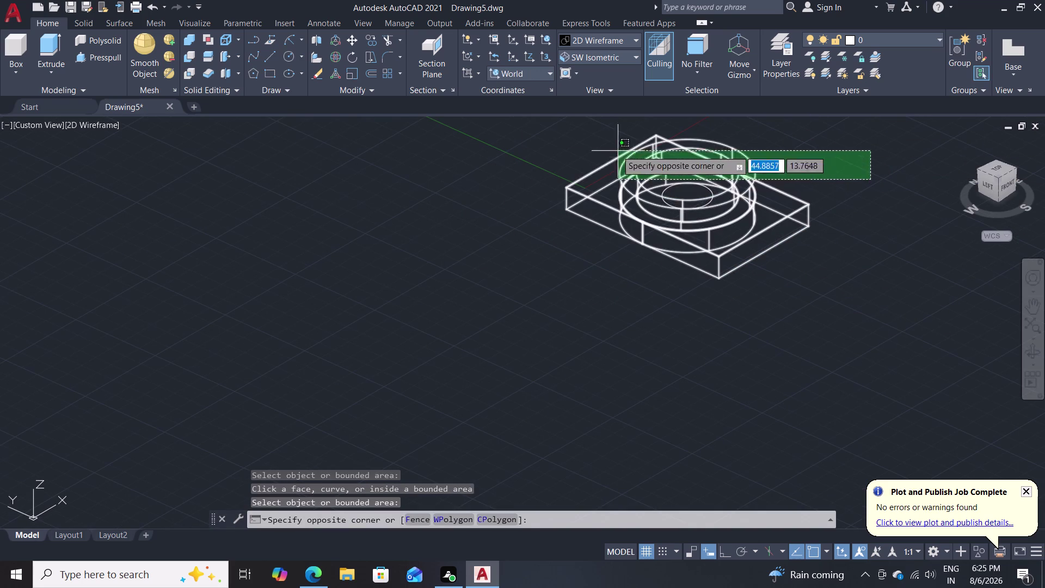
click(543, 256)
key(Delete)
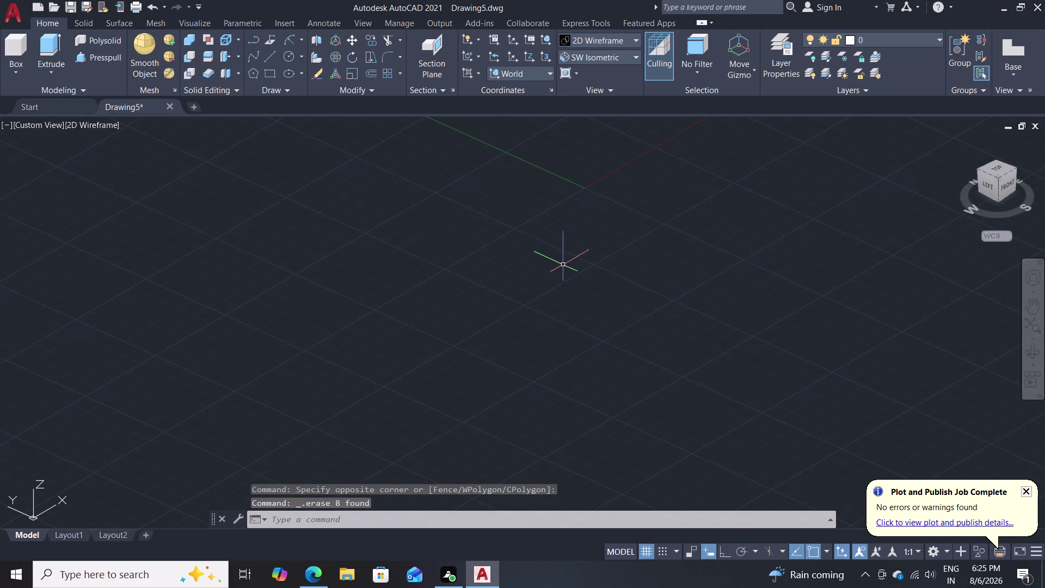
Draw a new 80 by 120 rectangle with REC.
text(rec)
key(Return)
click(380, 329)
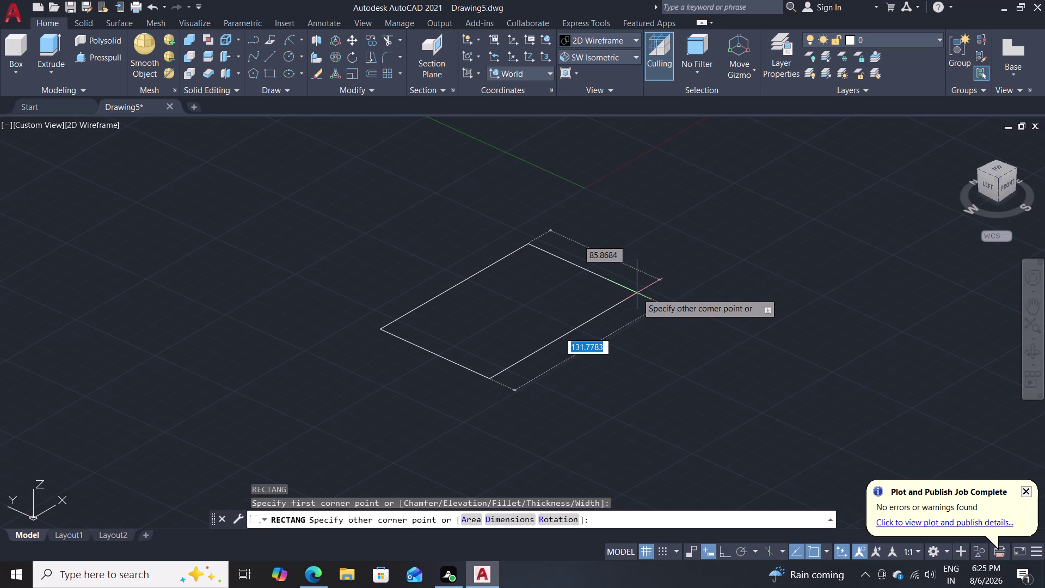
text(80)
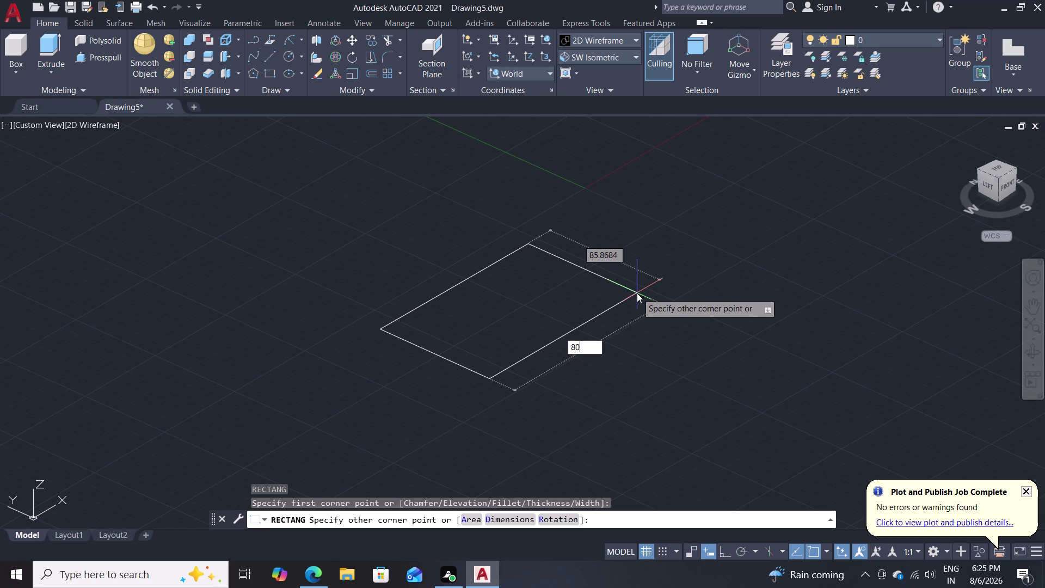
key(Tab)
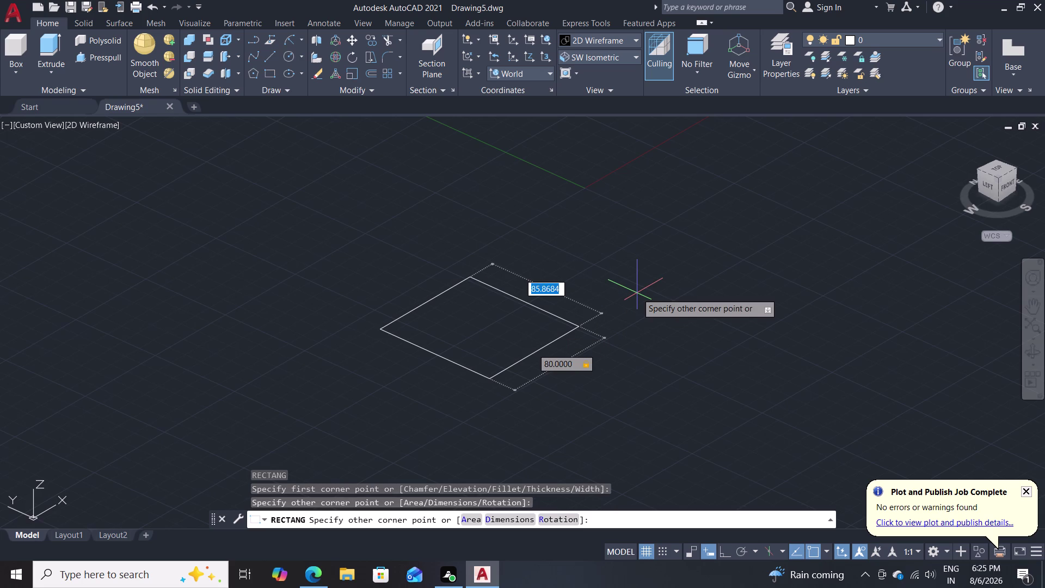
text(120)
key(Return)
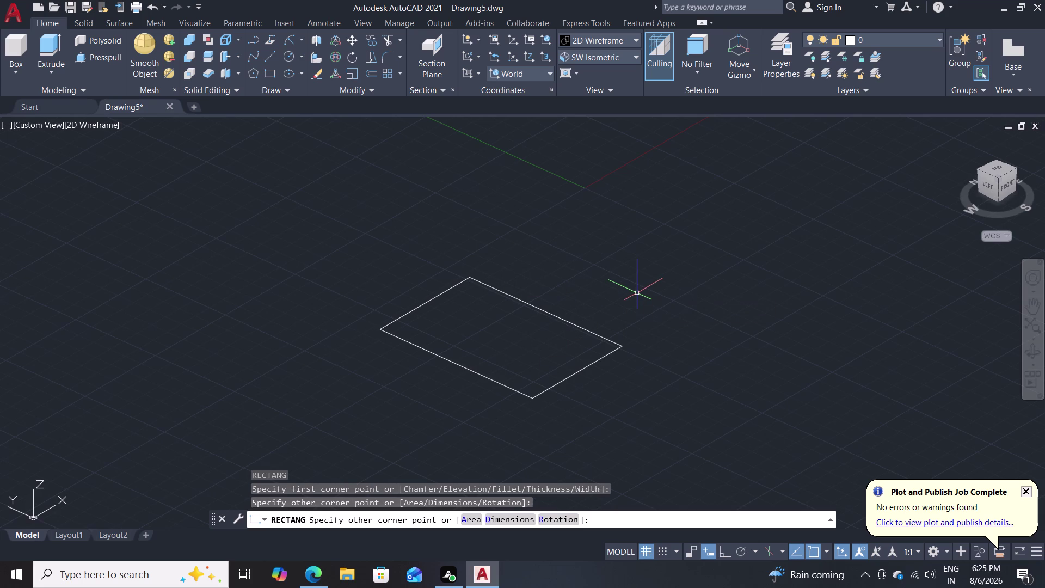
click(107, 61)
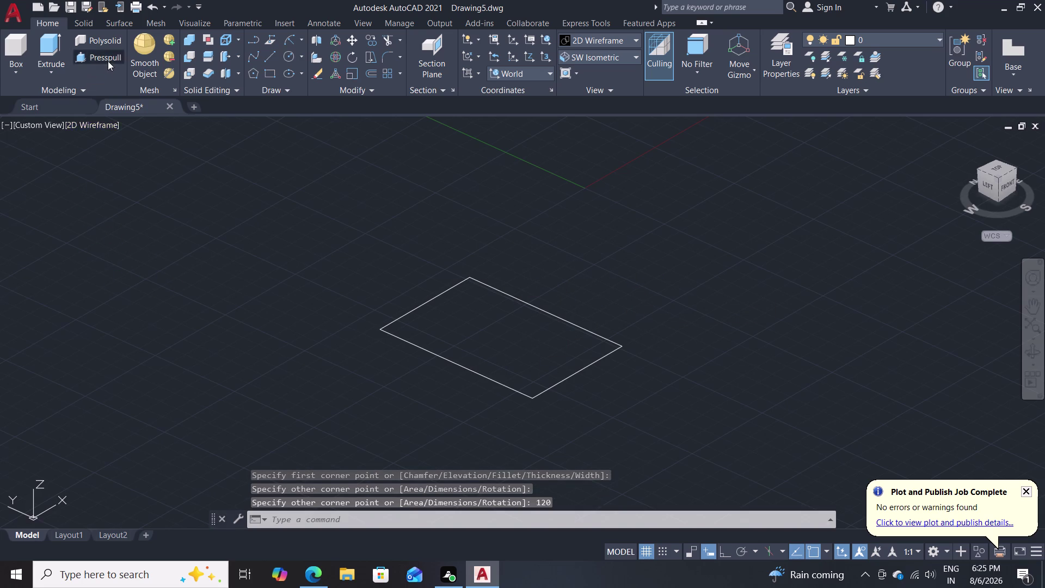
Press-pull the new rectangle into a 15-thick slab.
click(521, 349)
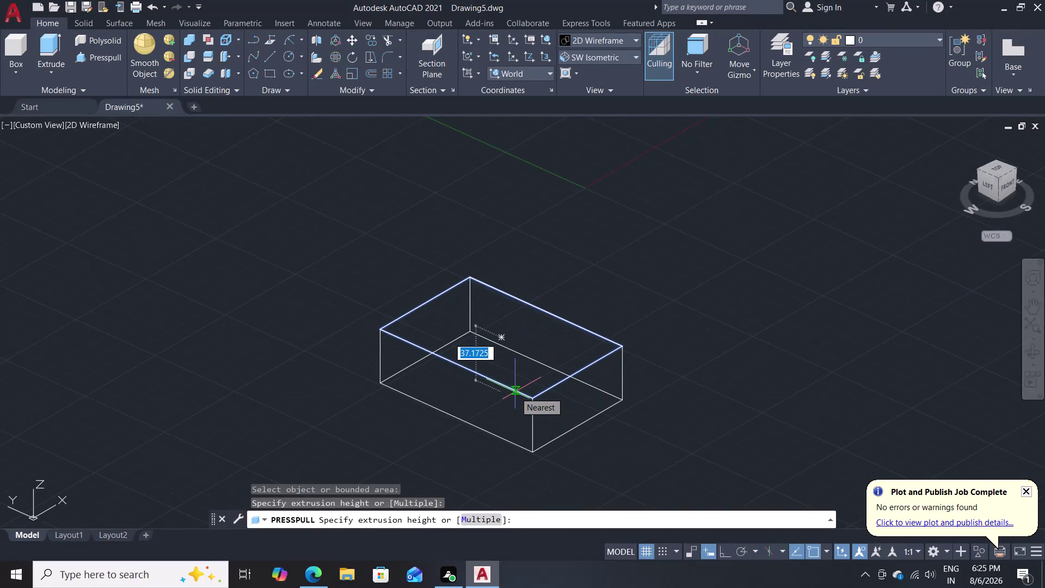
text(15)
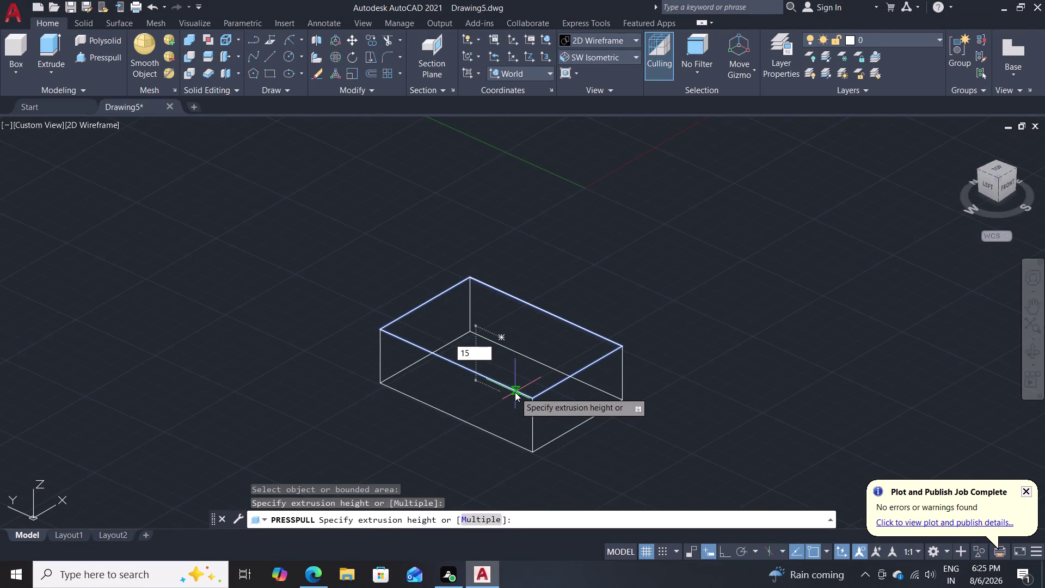
key(Return)
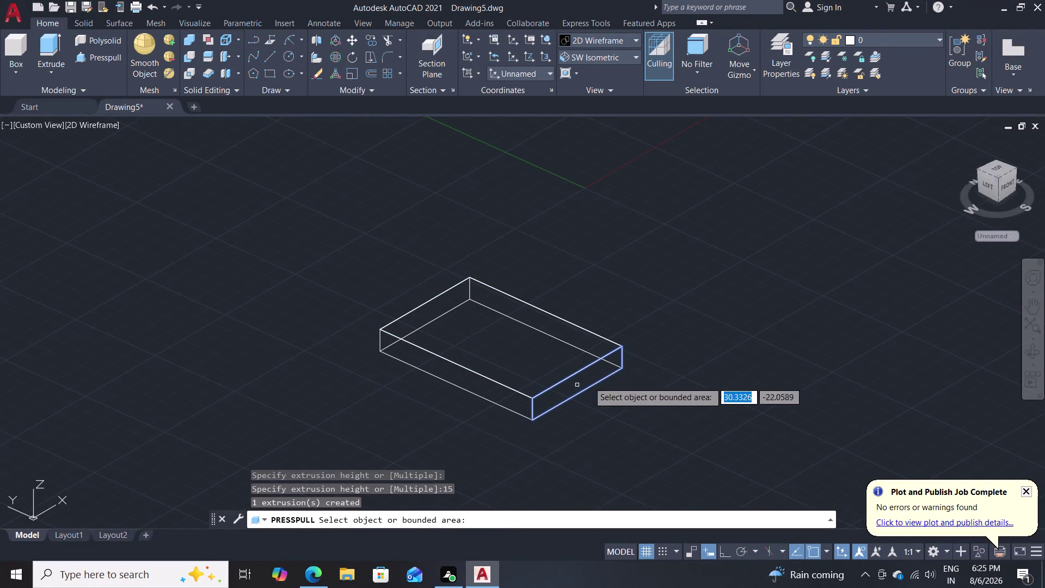
key(Escape)
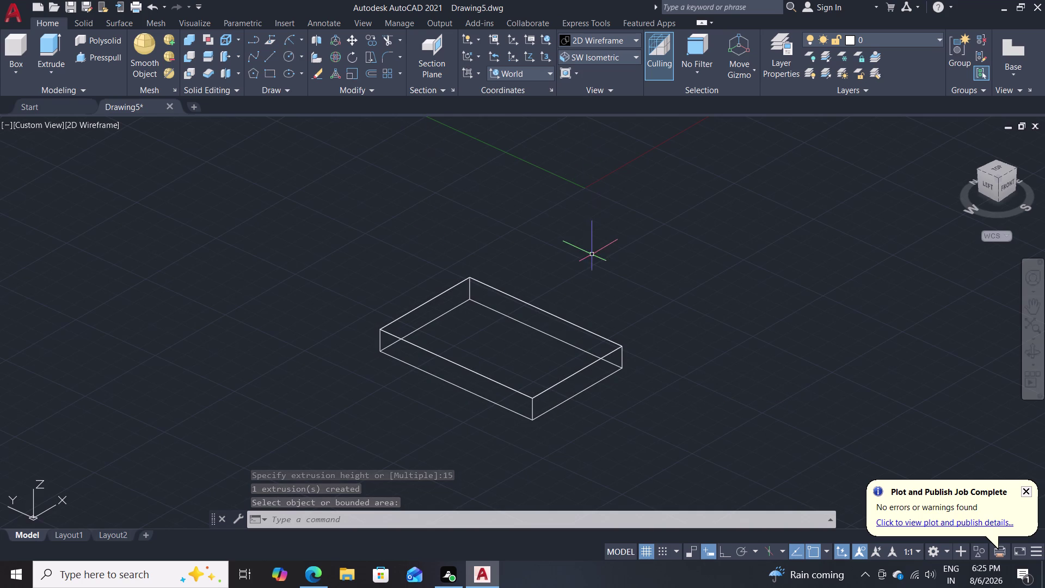
Orbit around the new slab to inspect it.
middle_drag(617, 273, 576, 342)
middle_click(576, 331)
middle_drag(579, 321, 589, 311)
middle_drag(602, 302, 606, 298)
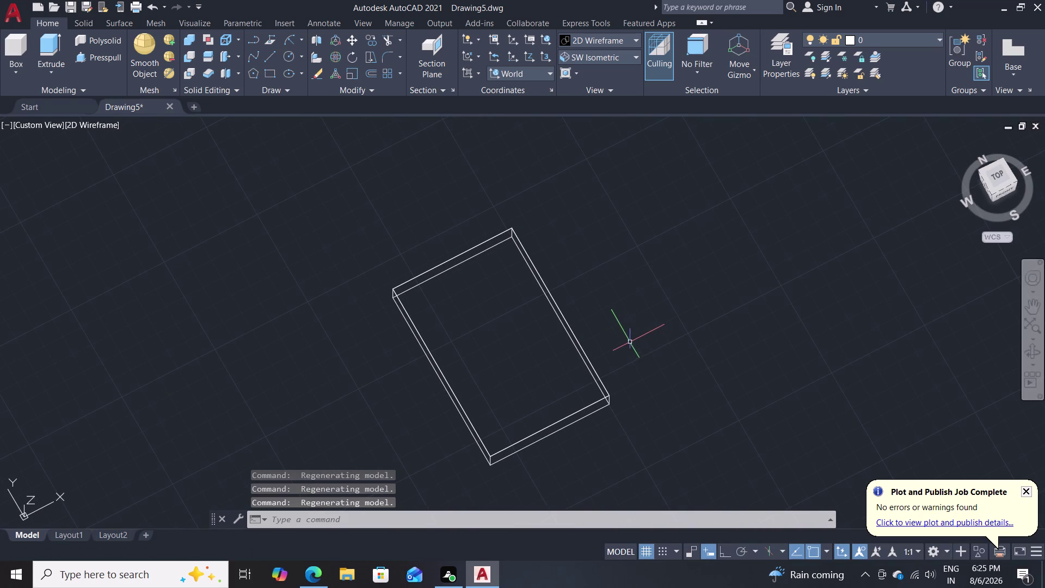
middle_drag(624, 341, 652, 284)
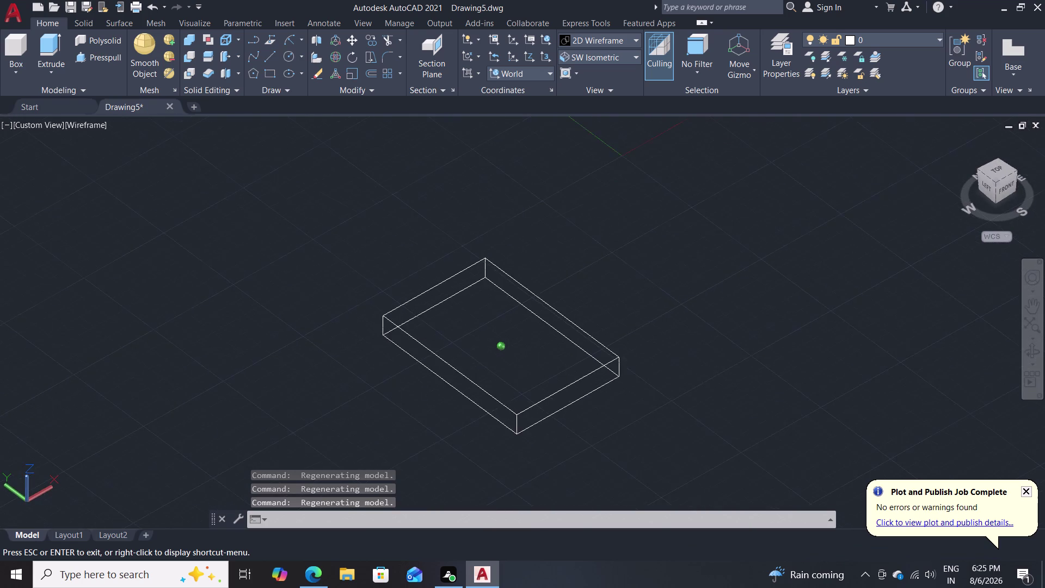
middle_drag(653, 284, 643, 307)
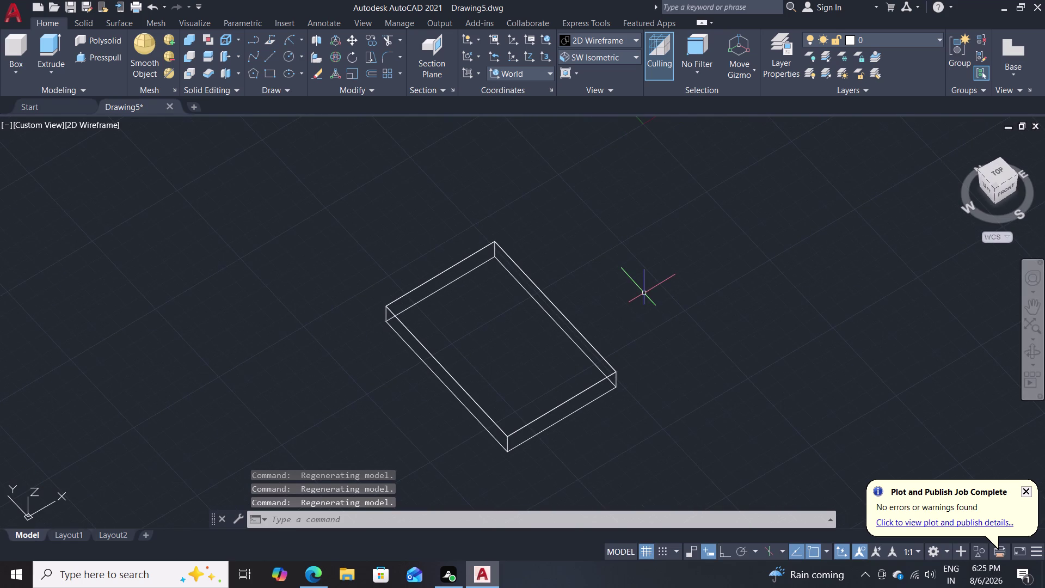
Go to Top view, then orbit and zoom for an angled look at the top face.
click(601, 57)
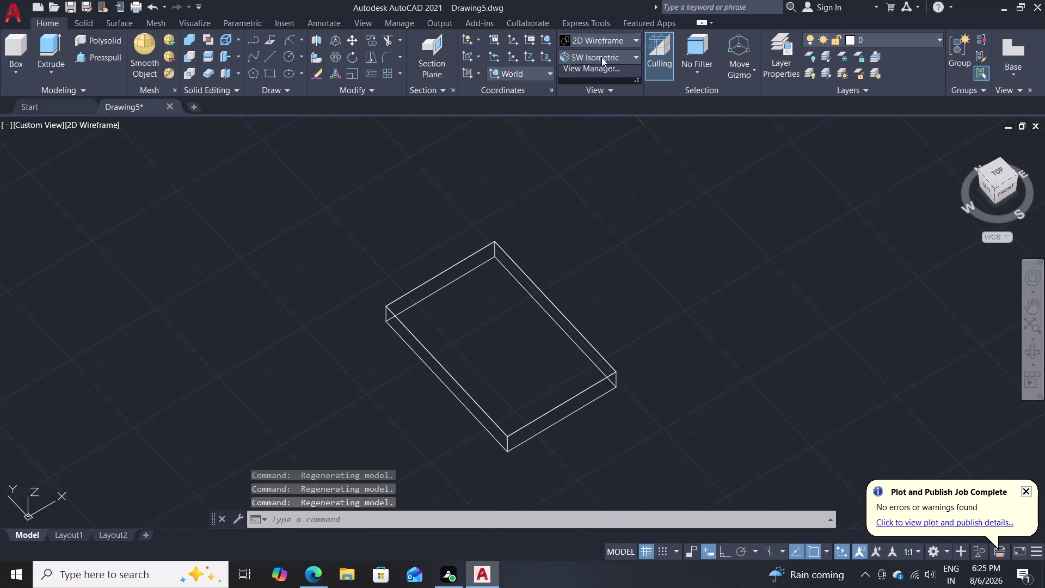
click(598, 75)
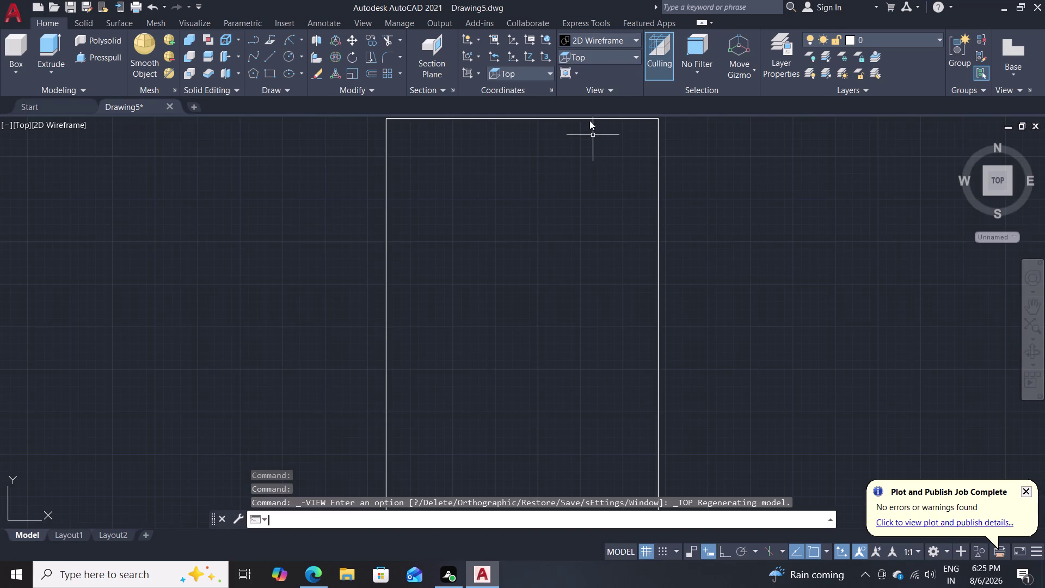
scroll(down, 3)
middle_drag(553, 287, 566, 243)
scroll(down, 3)
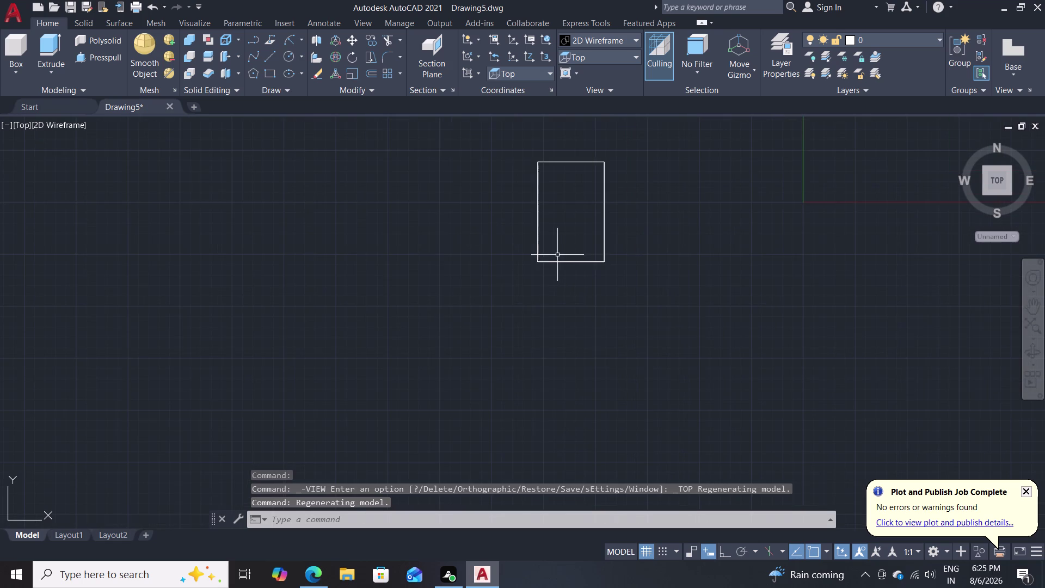
middle_drag(550, 267, 572, 217)
middle_click(566, 198)
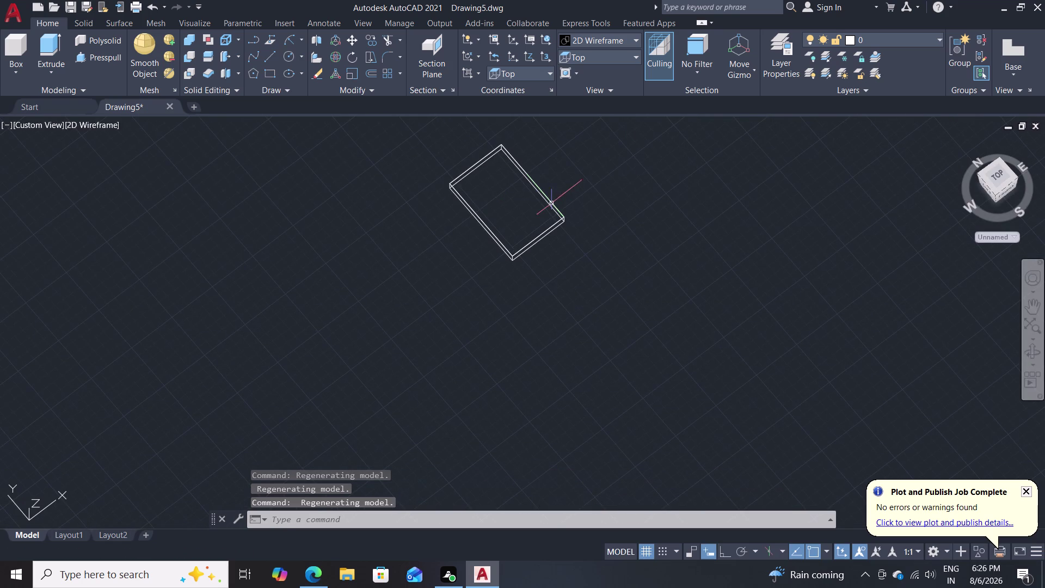
key(Escape)
scroll(up, 3)
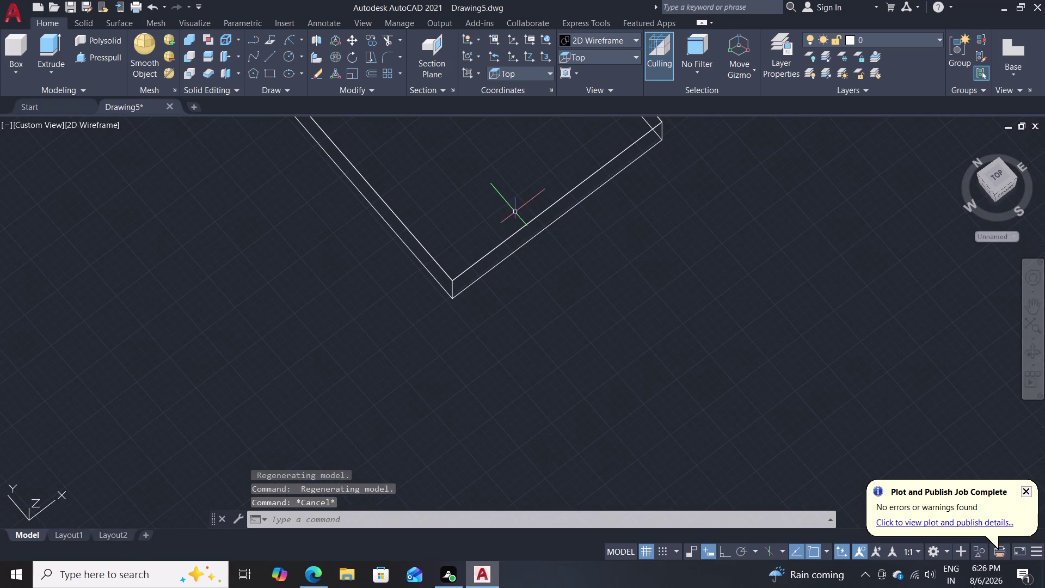
middle_drag(514, 180, 502, 250)
middle_drag(505, 165, 511, 348)
scroll(down, 3)
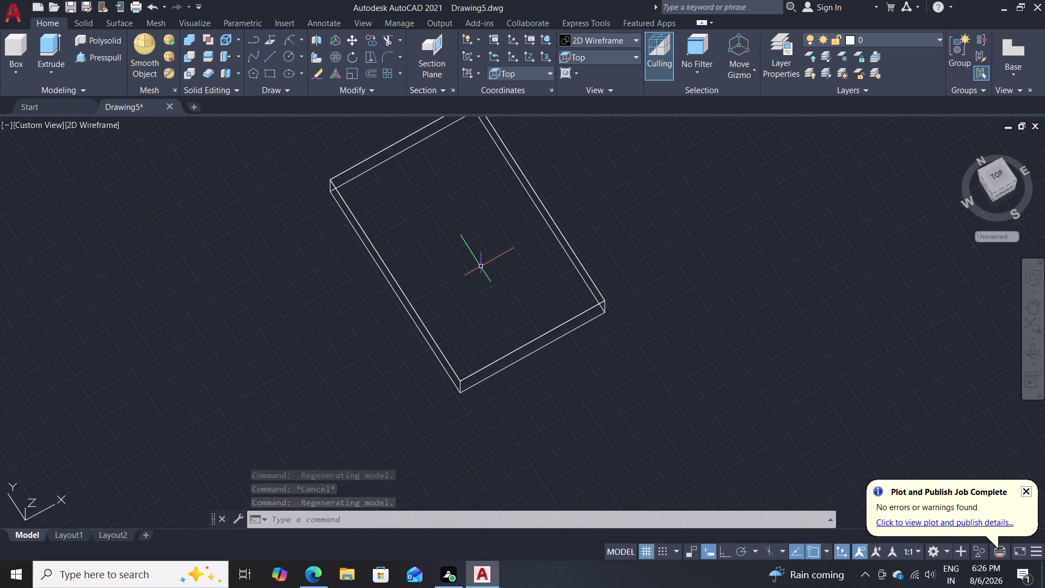
Draw a radius-40 circle on the plate's top face.
key(c)
key(Return)
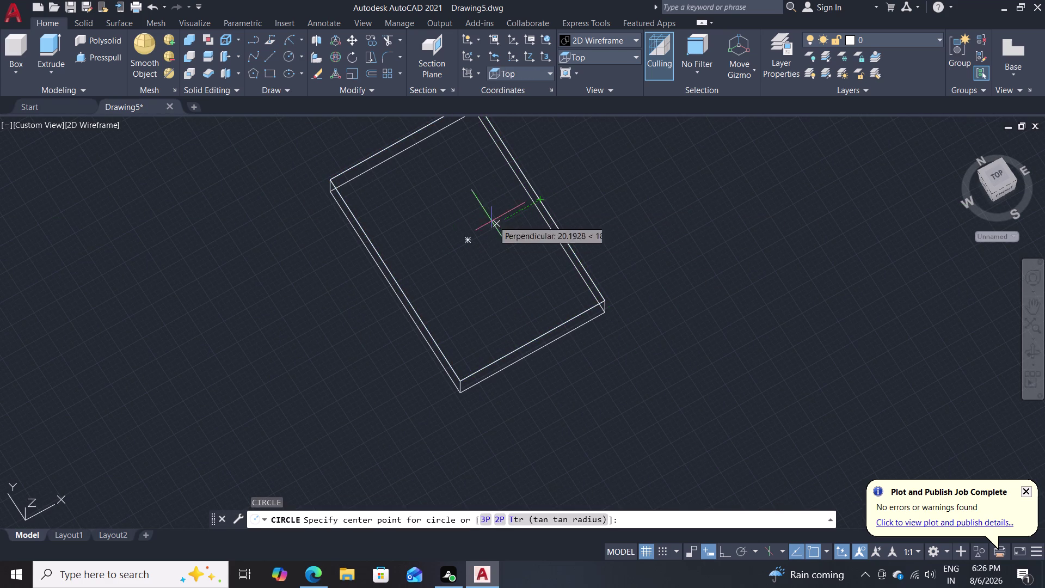
click(465, 240)
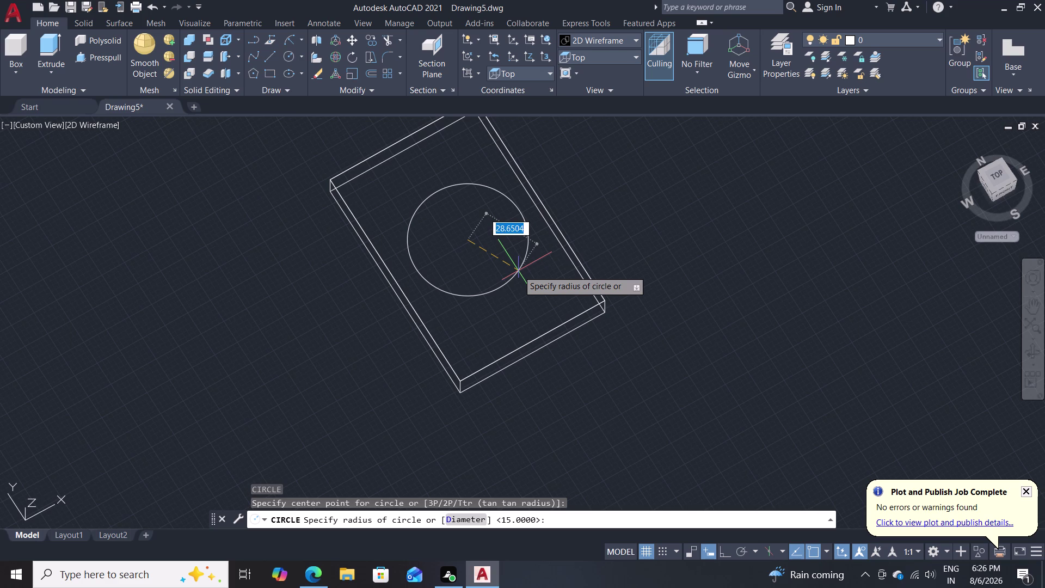
text(40)
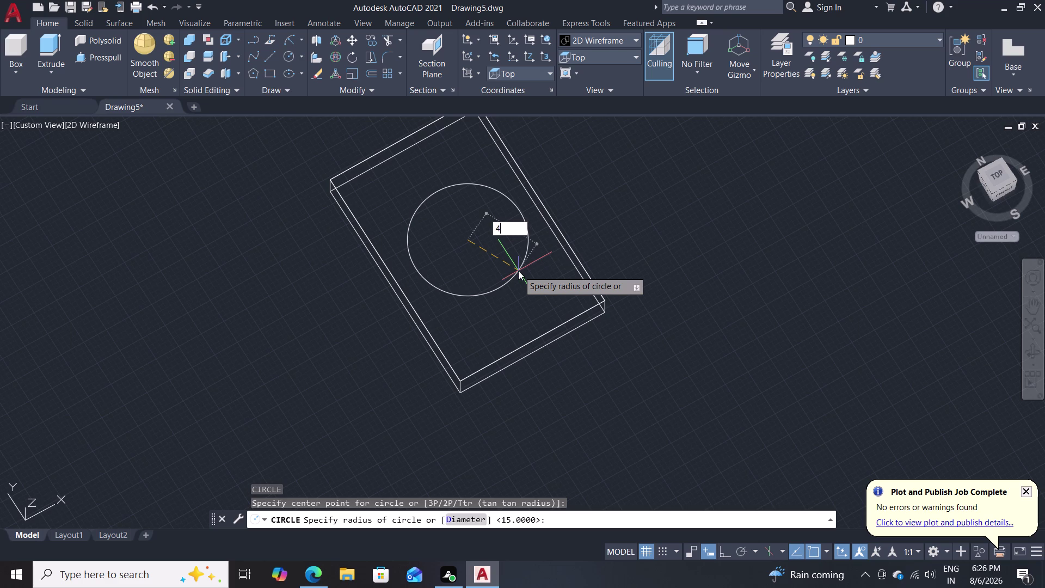
key(Return)
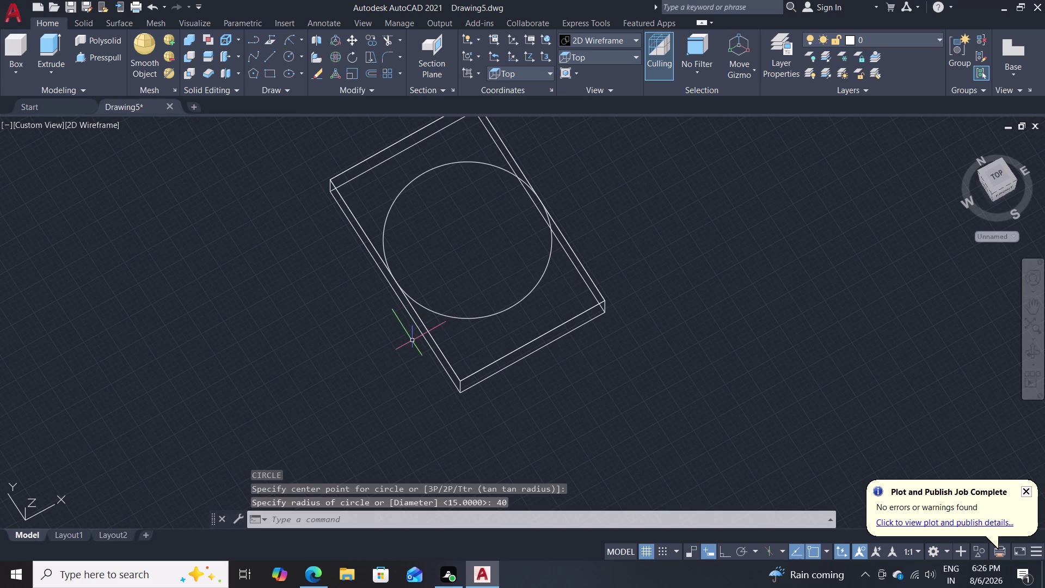
middle_drag(411, 340, 412, 351)
Add concentric circles of radius 30 and 15 at the same centre.
key(c)
key(Return)
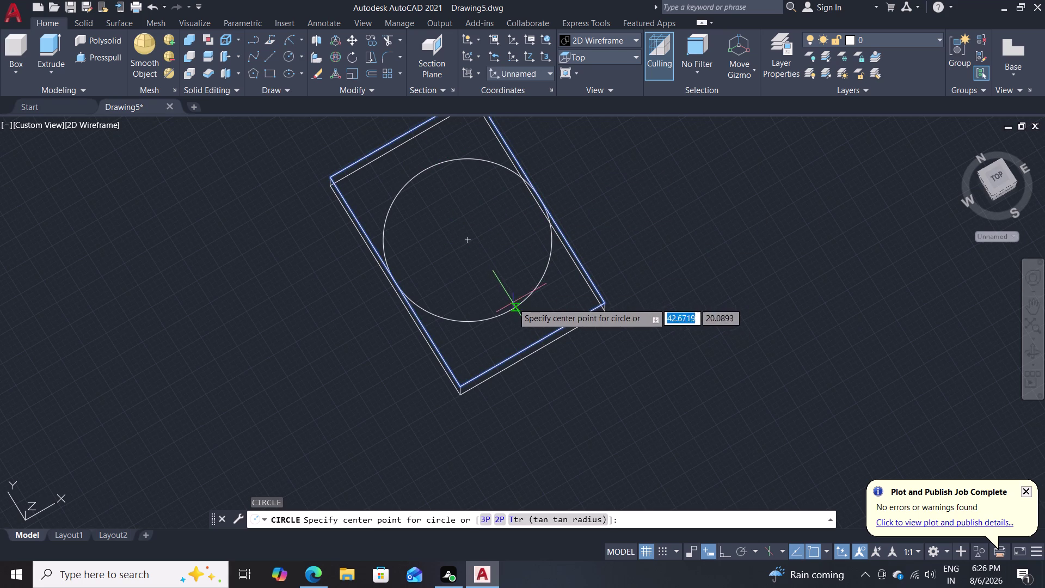
click(467, 236)
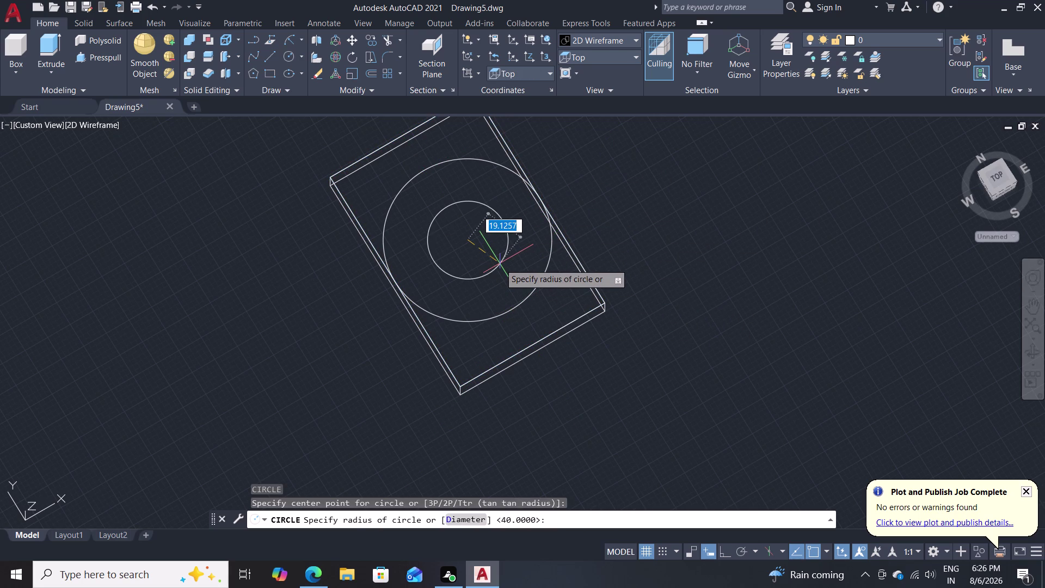
text(3)
text(0)
key(Return)
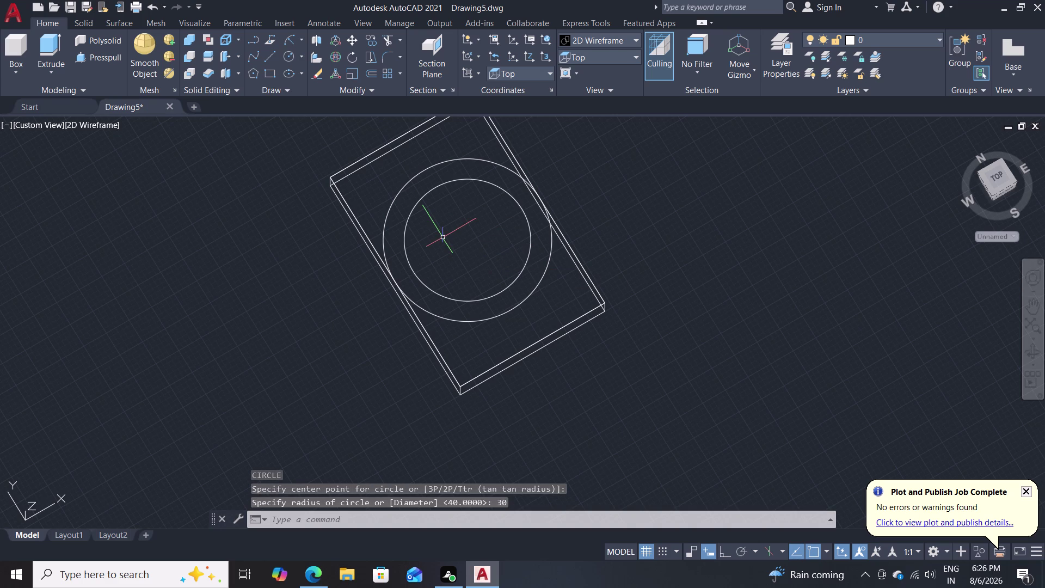
key(c)
key(Return)
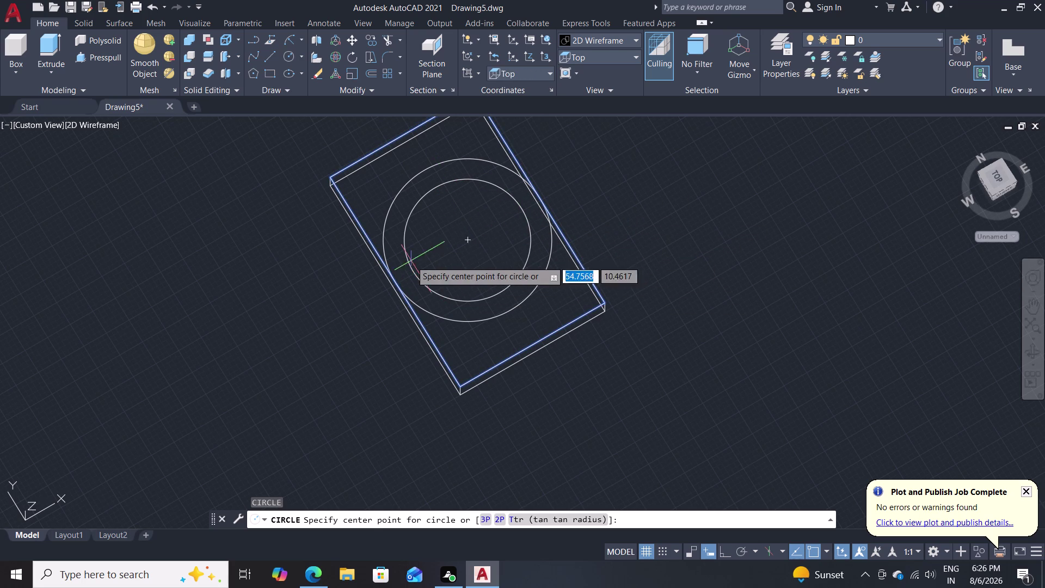
click(468, 239)
text(1)
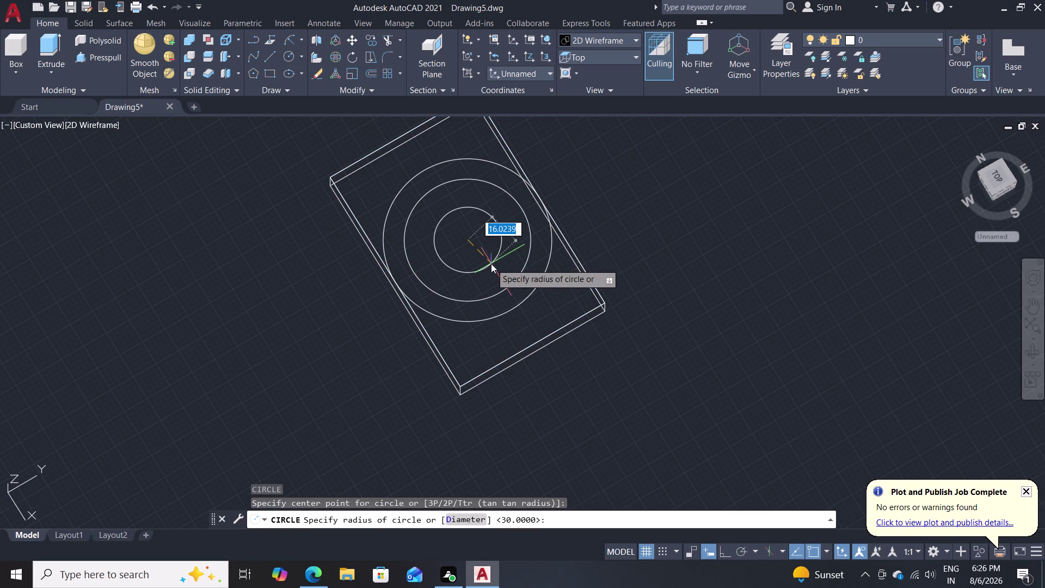
text(5)
key(Return)
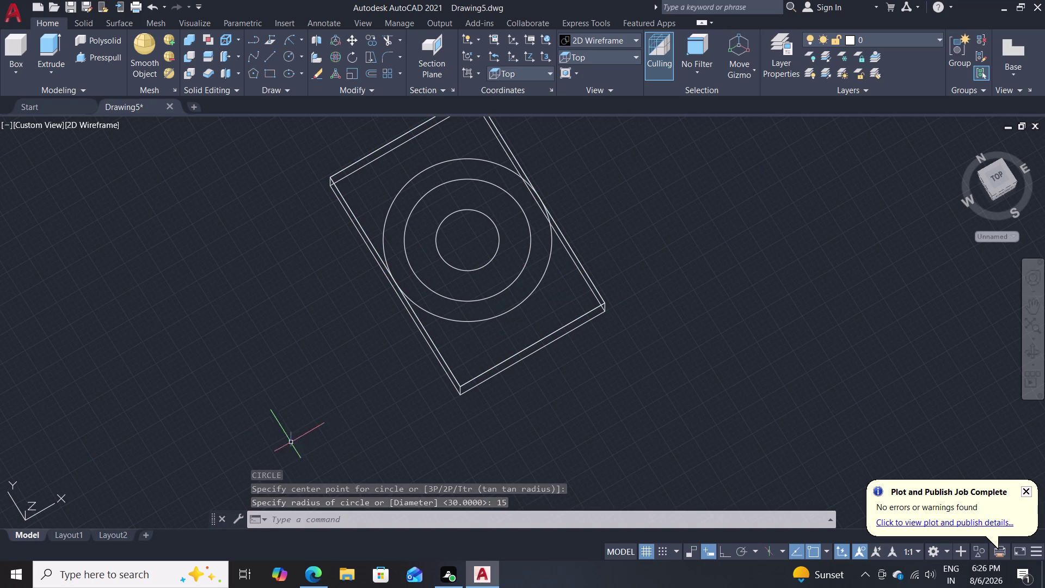
middle_drag(308, 400, 345, 330)
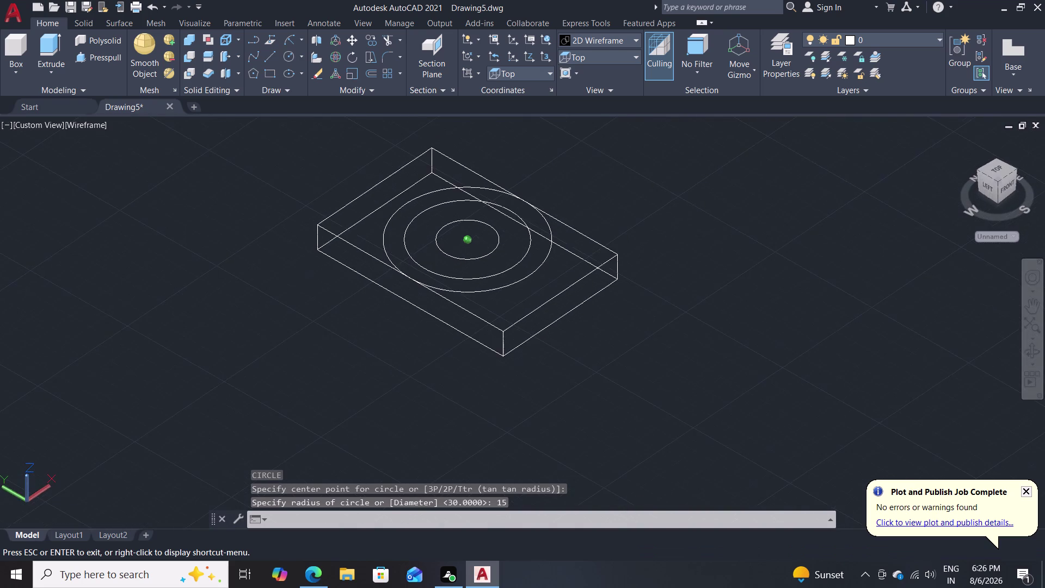
Press-pull the ring between the outer circles up 15 and use Shades of Gray.
middle_drag(345, 330, 346, 330)
click(92, 52)
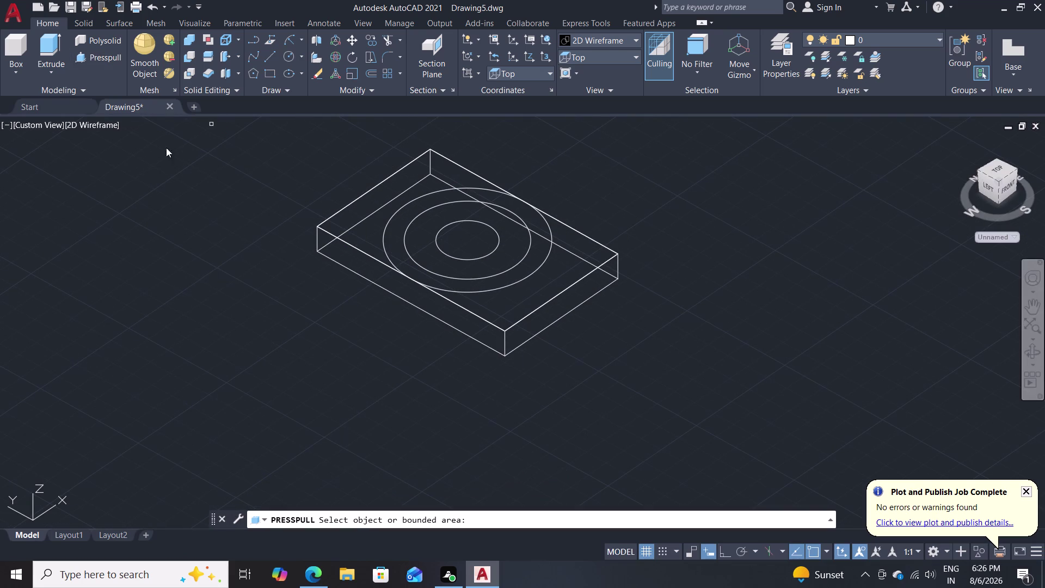
click(418, 274)
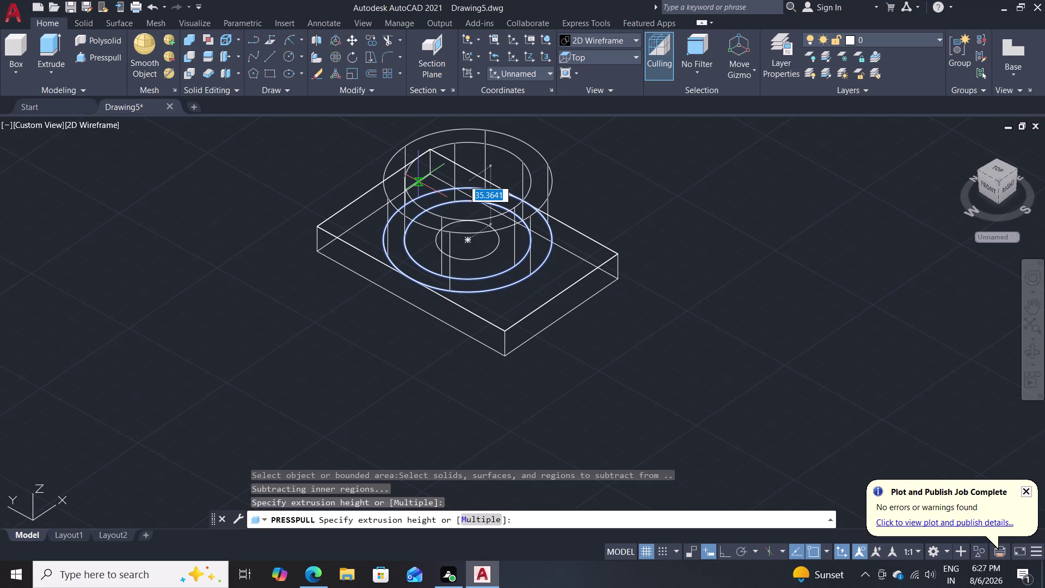
text(15)
key(Return)
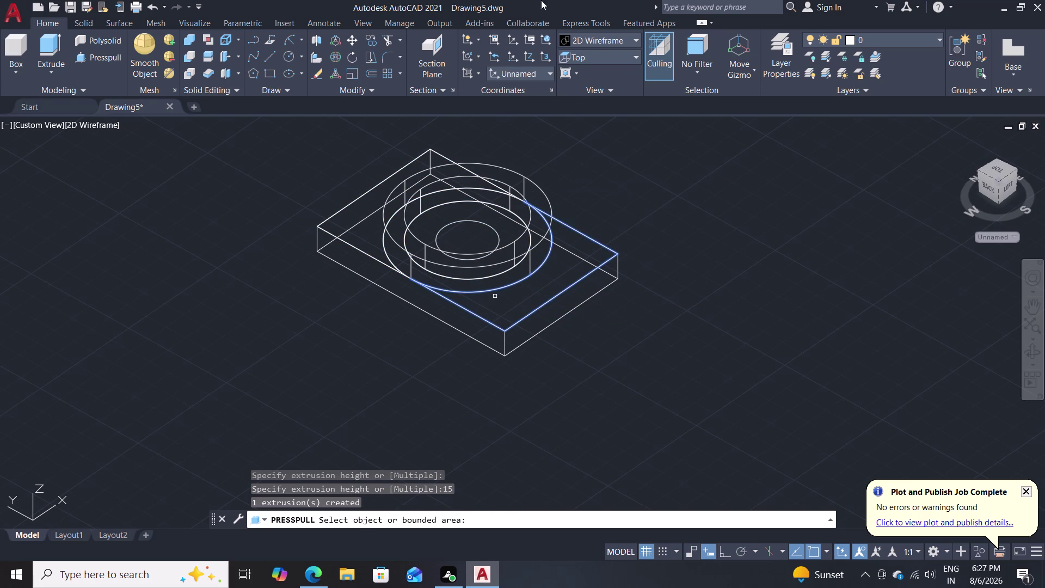
click(600, 40)
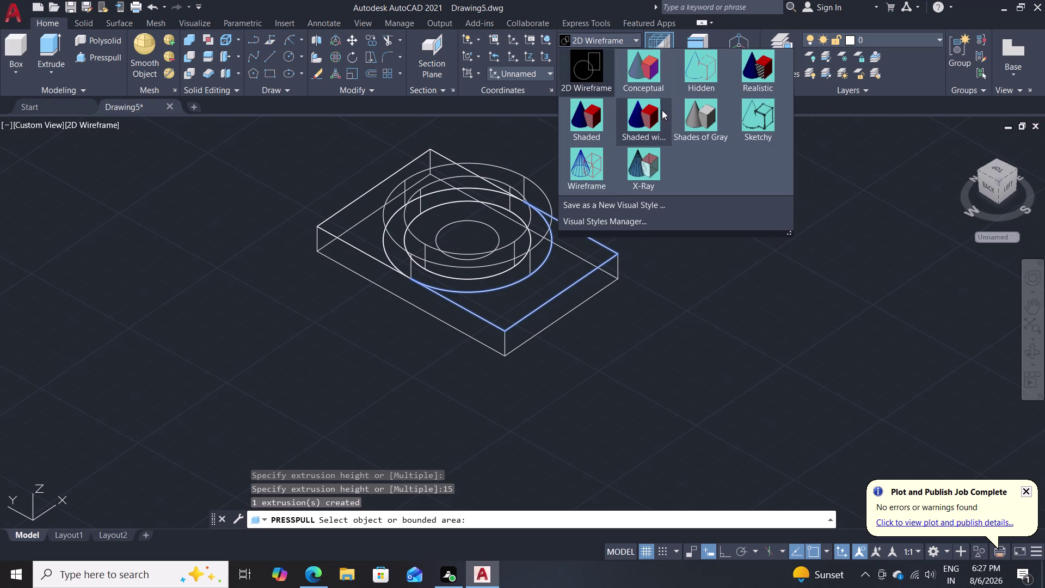
click(690, 115)
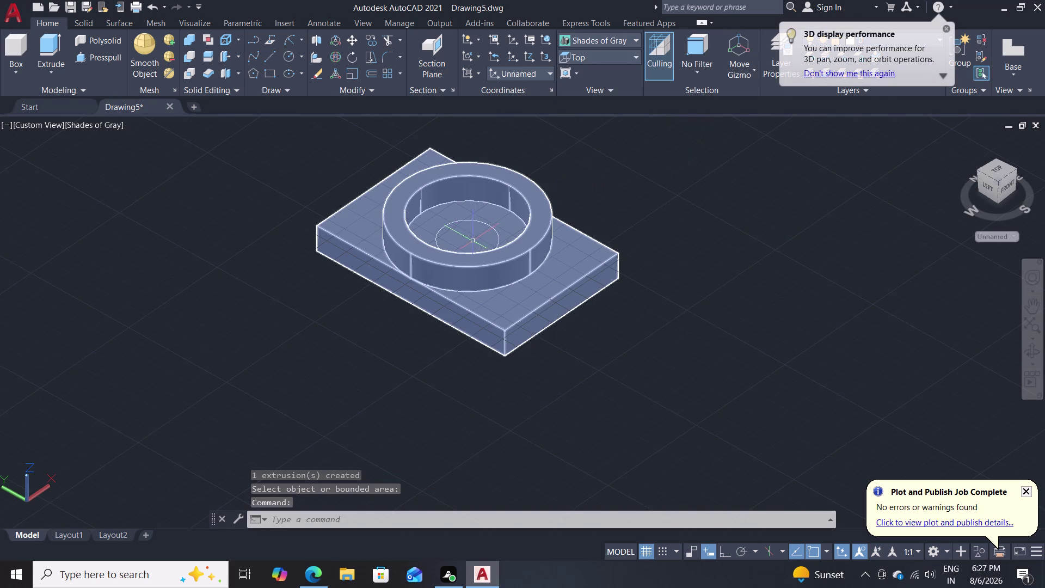
Push the inner circle through the plate to cut a central hole.
key(Escape)
click(101, 59)
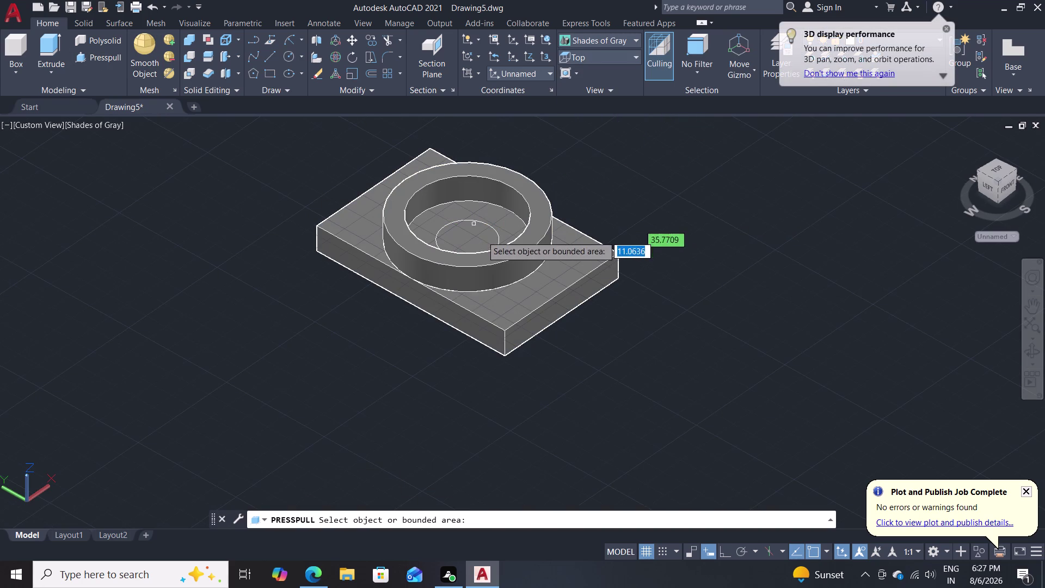
click(467, 242)
click(390, 379)
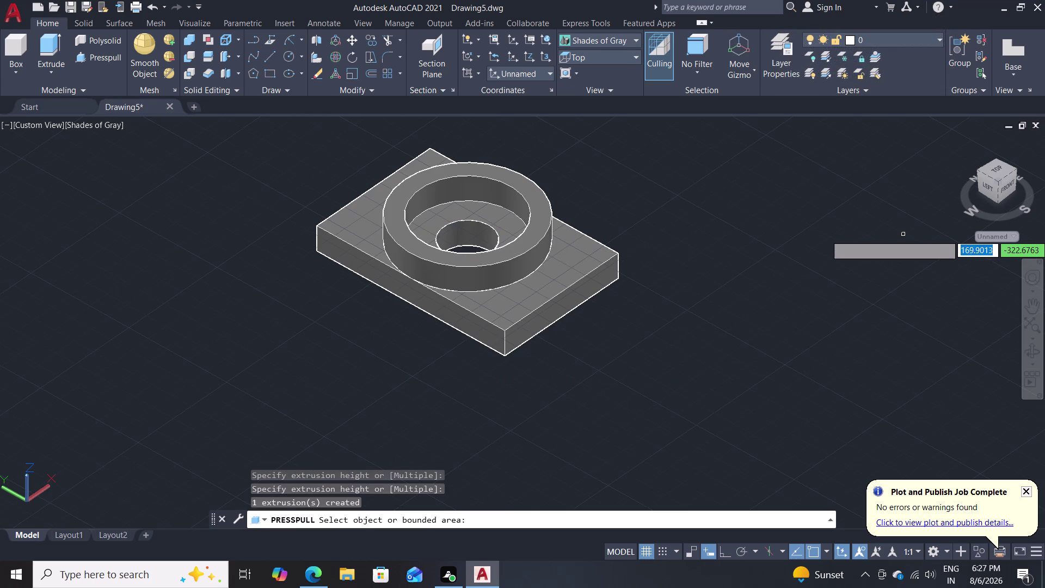
key(Escape)
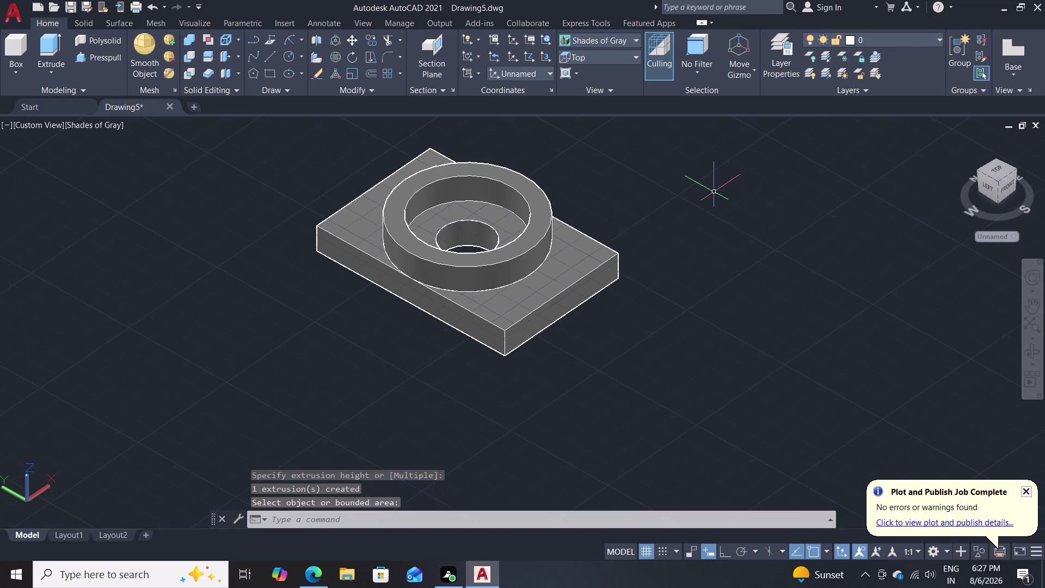
middle_drag(637, 206, 688, 202)
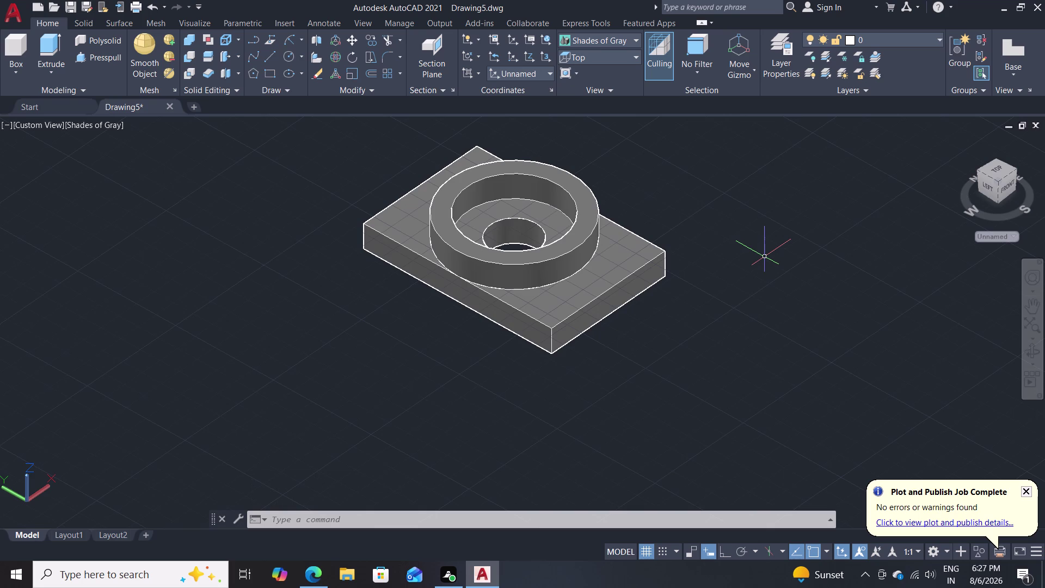
key(l)
key(Return)
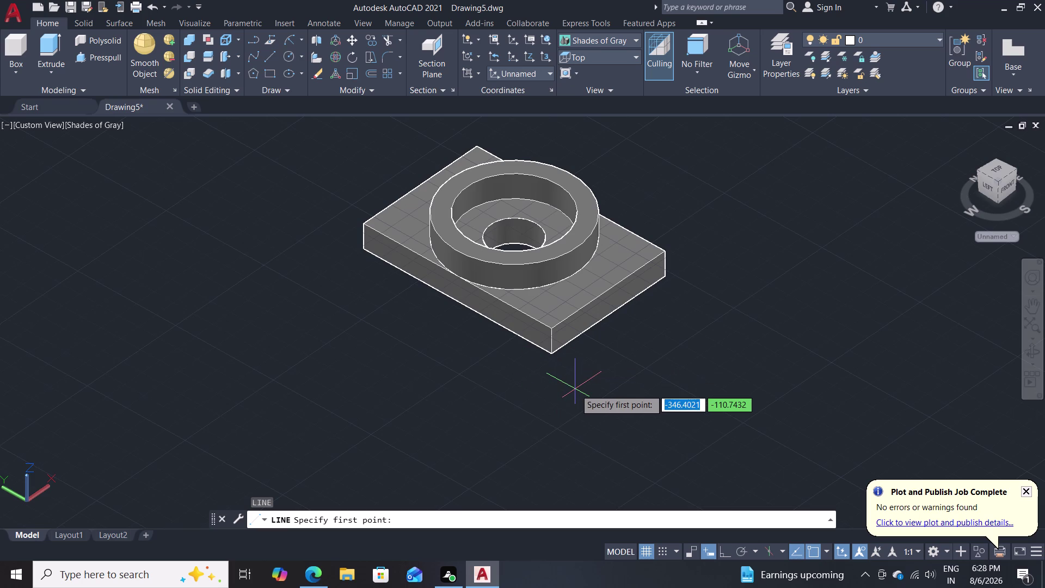
click(555, 324)
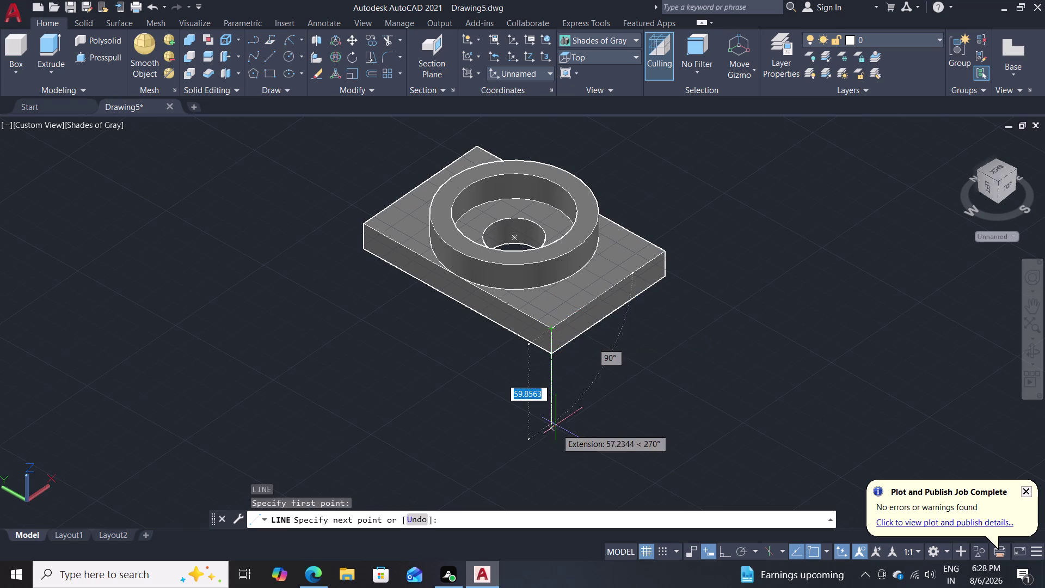
text(40)
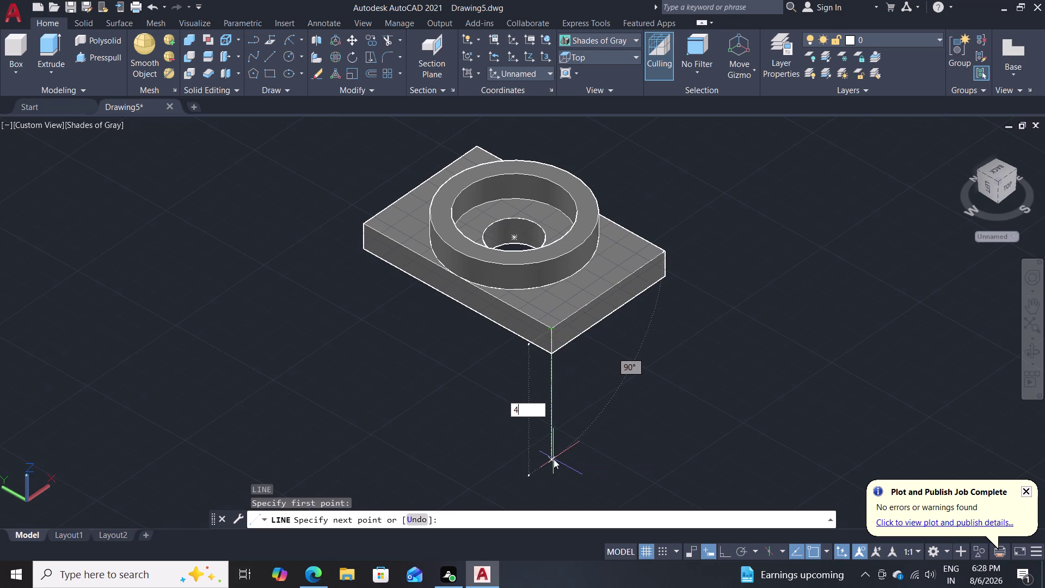
key(Return)
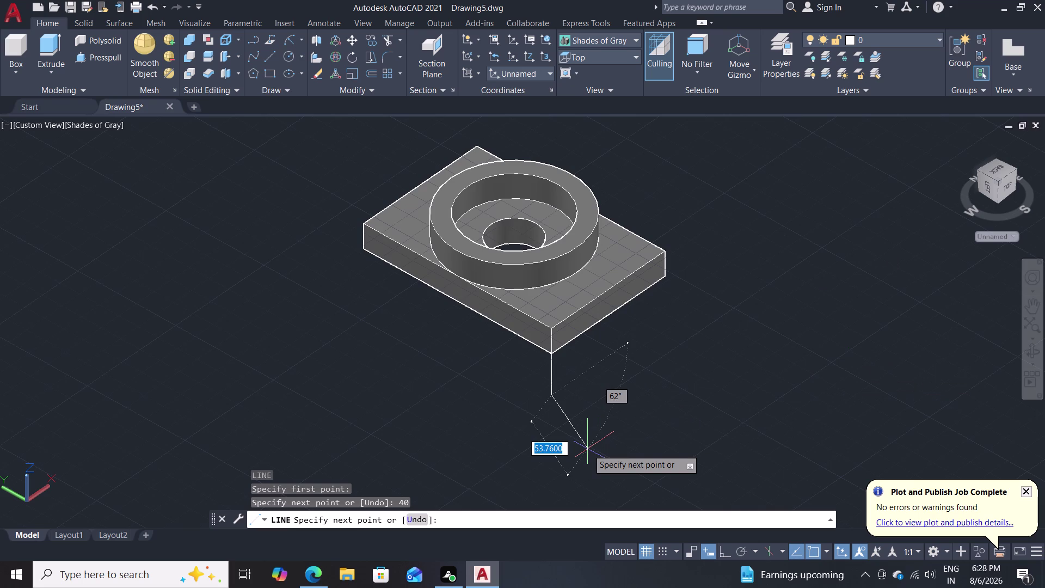
key(Escape)
key(Escape)
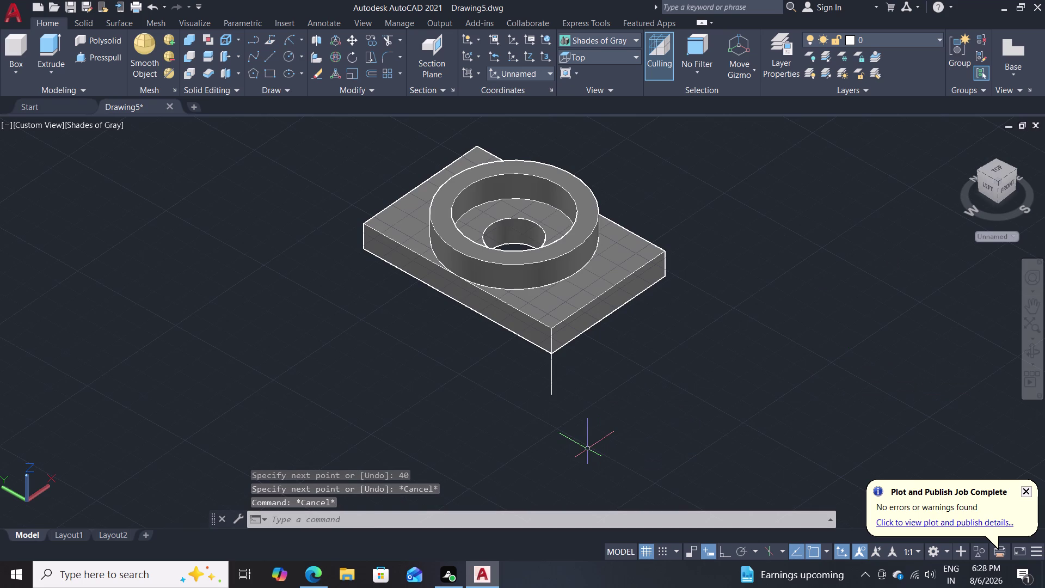
click(550, 379)
key(Delete)
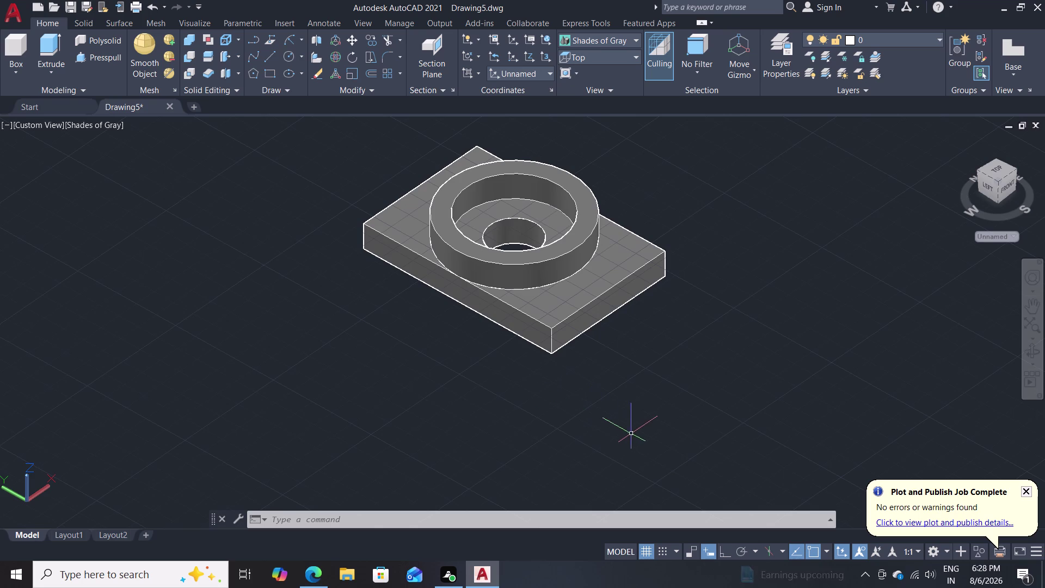
Orbit to a front view and draw a 40-unit line down from the plate's front-left bottom corner.
middle_drag(637, 383, 621, 371)
scroll(up, 3)
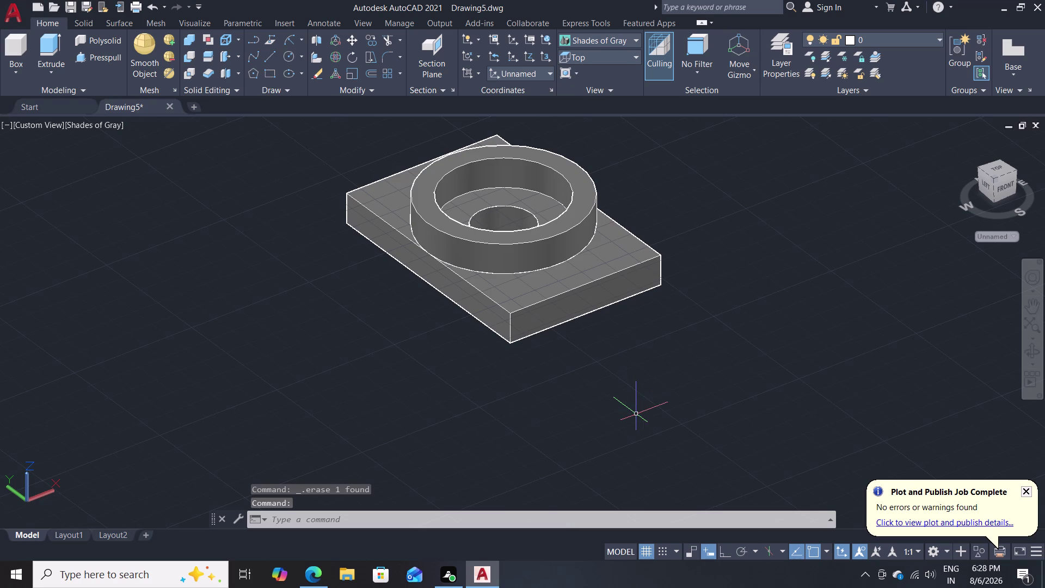
middle_drag(623, 382, 615, 362)
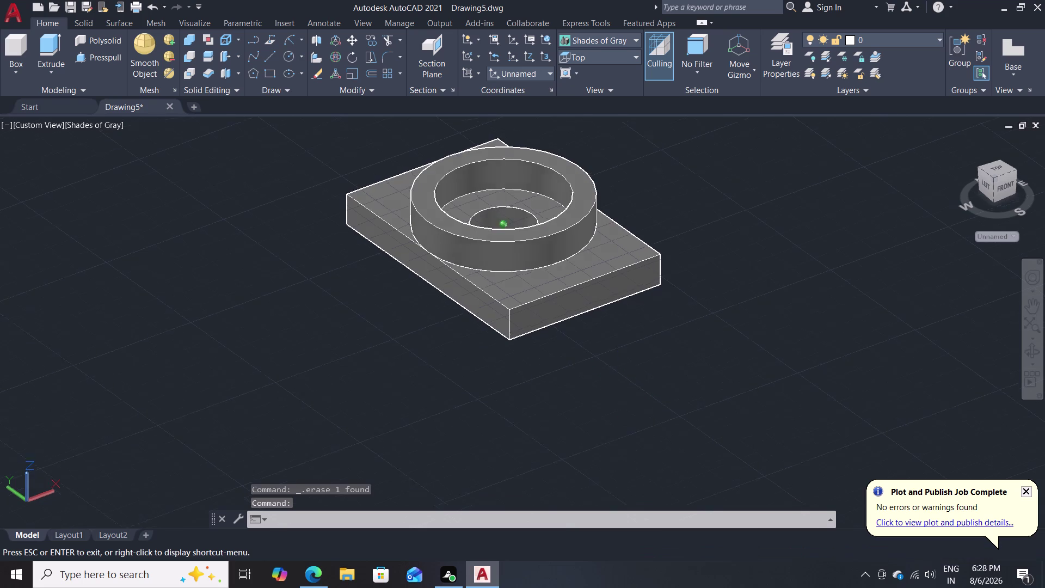
middle_drag(615, 362, 561, 365)
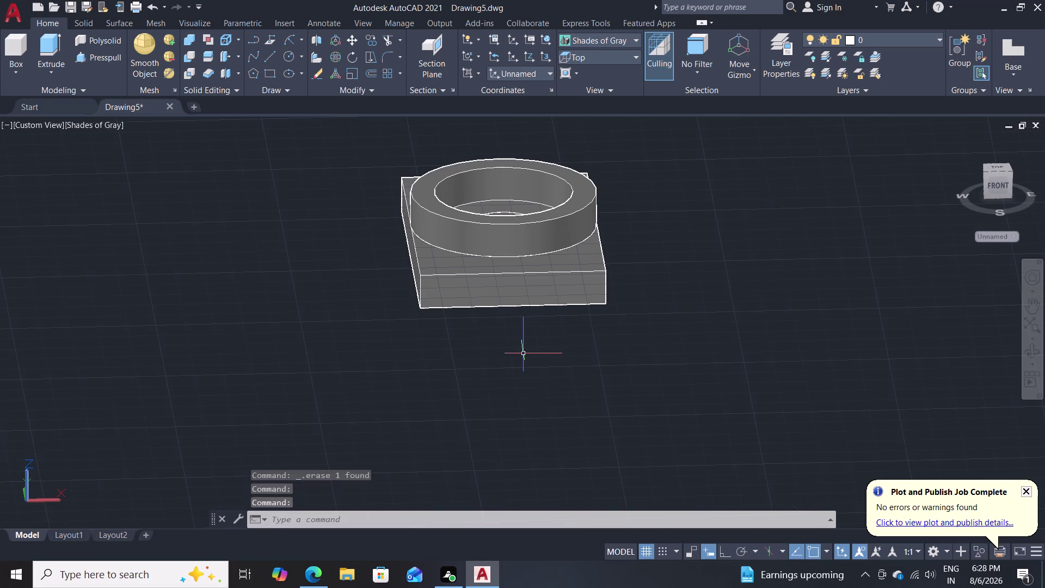
key(l)
key(Return)
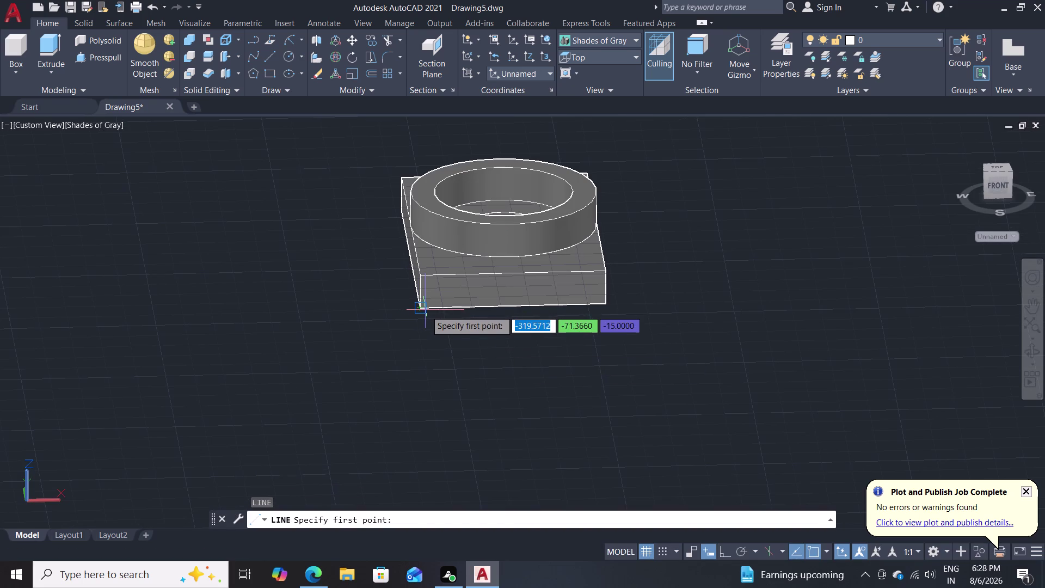
click(422, 309)
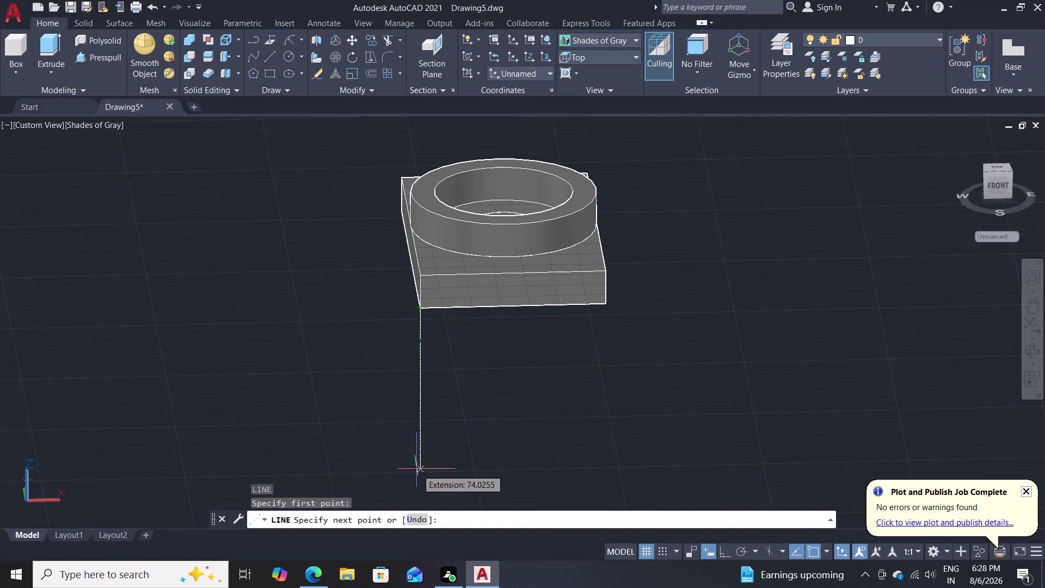
text(40)
key(Return)
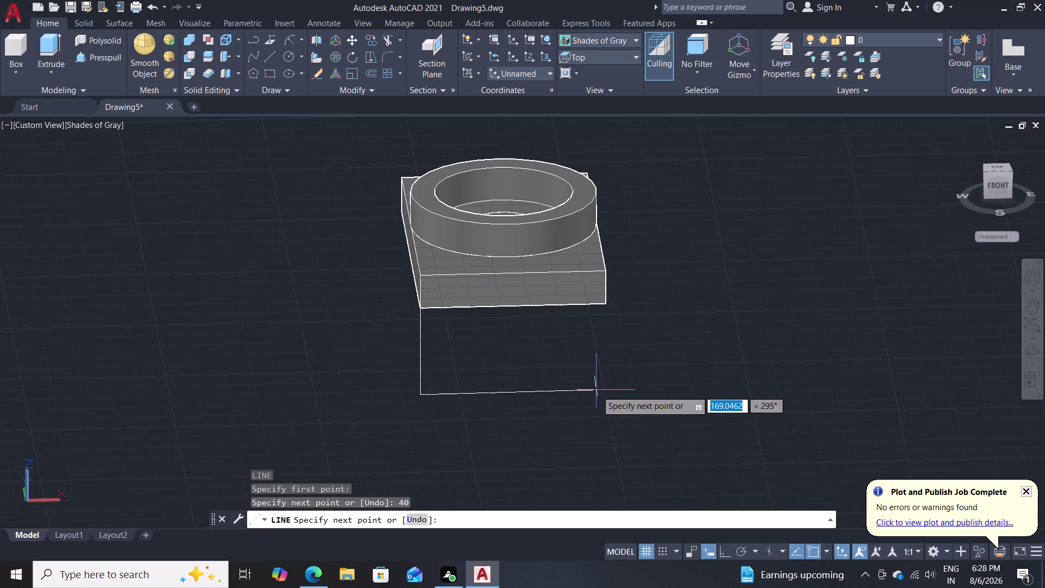
key(Escape)
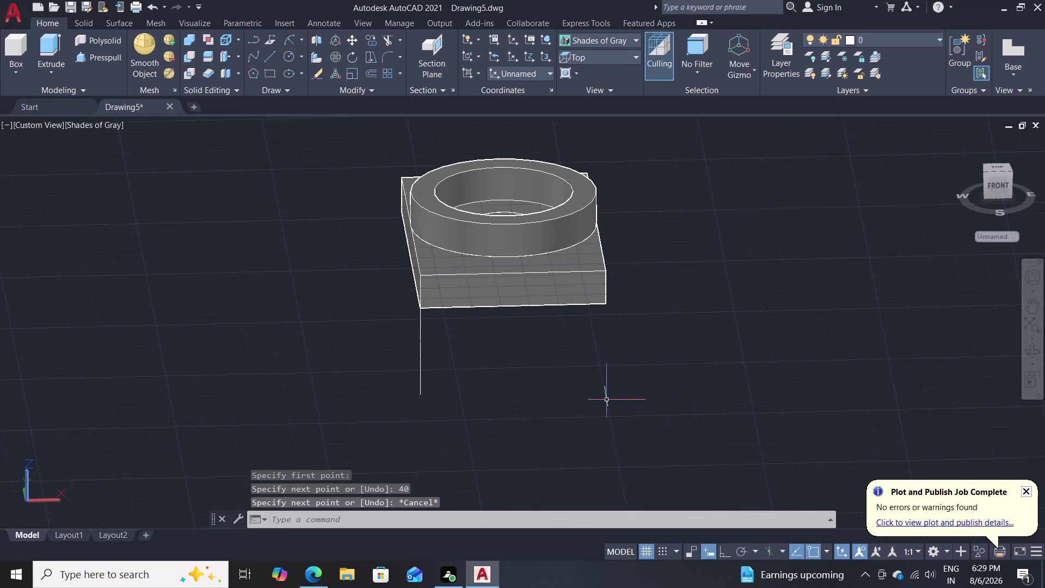
Draw a matching 40-unit line down from the front-right bottom corner and check both lines.
key(l)
key(Return)
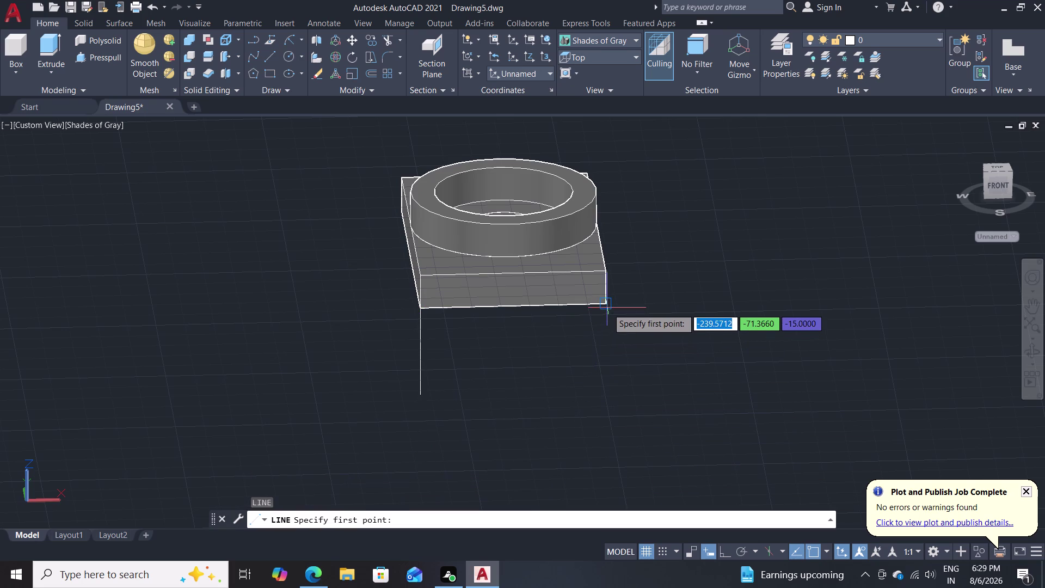
click(607, 302)
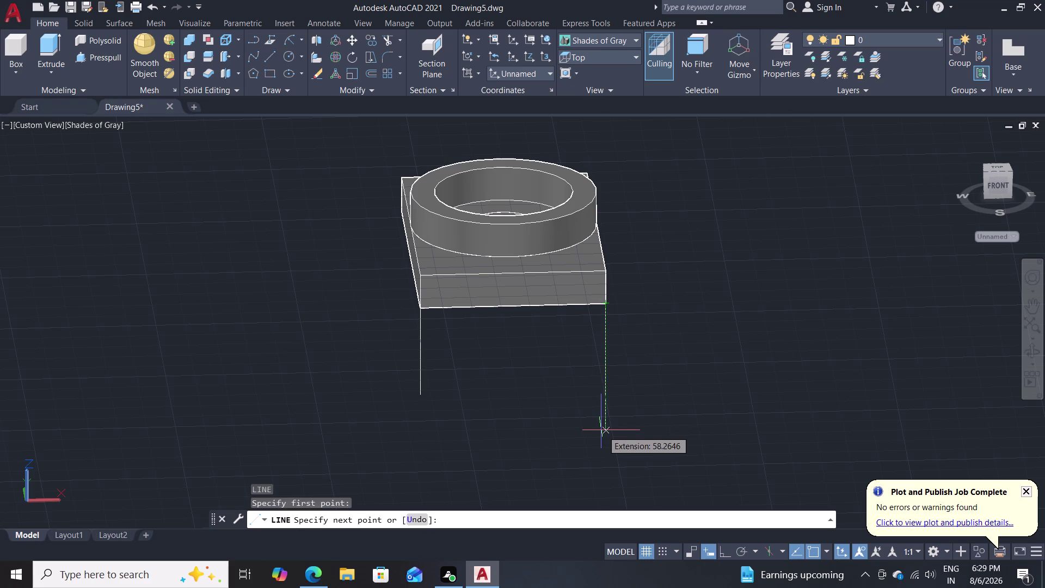
text(40)
key(Return)
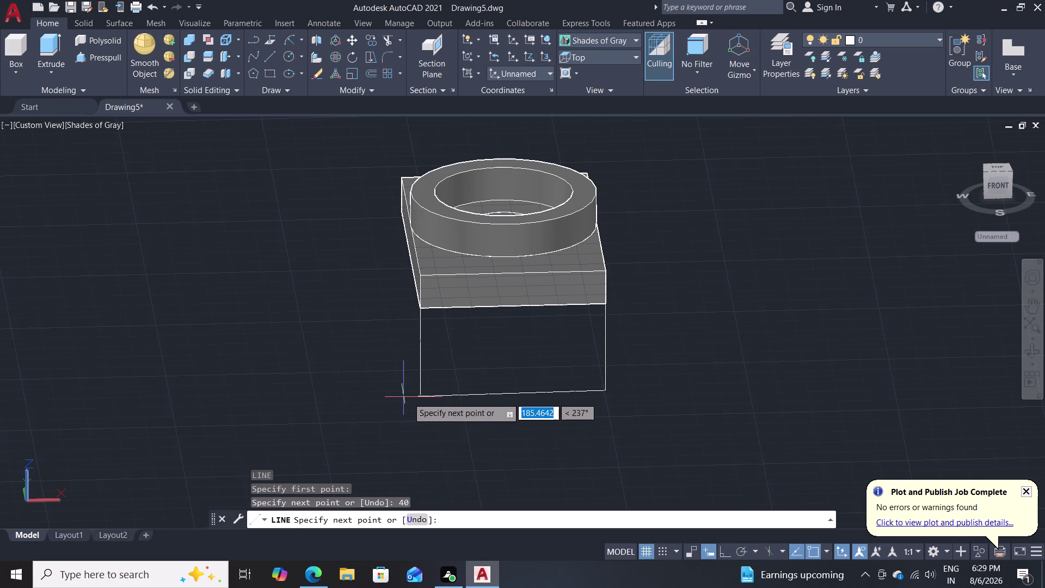
key(Escape)
middle_drag(541, 414, 542, 413)
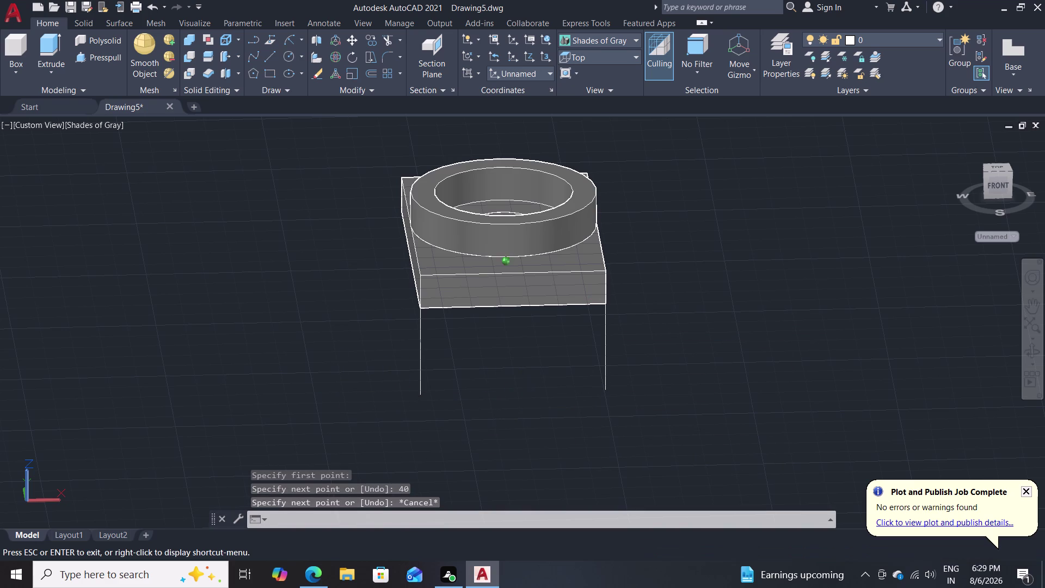
middle_drag(542, 413, 740, 414)
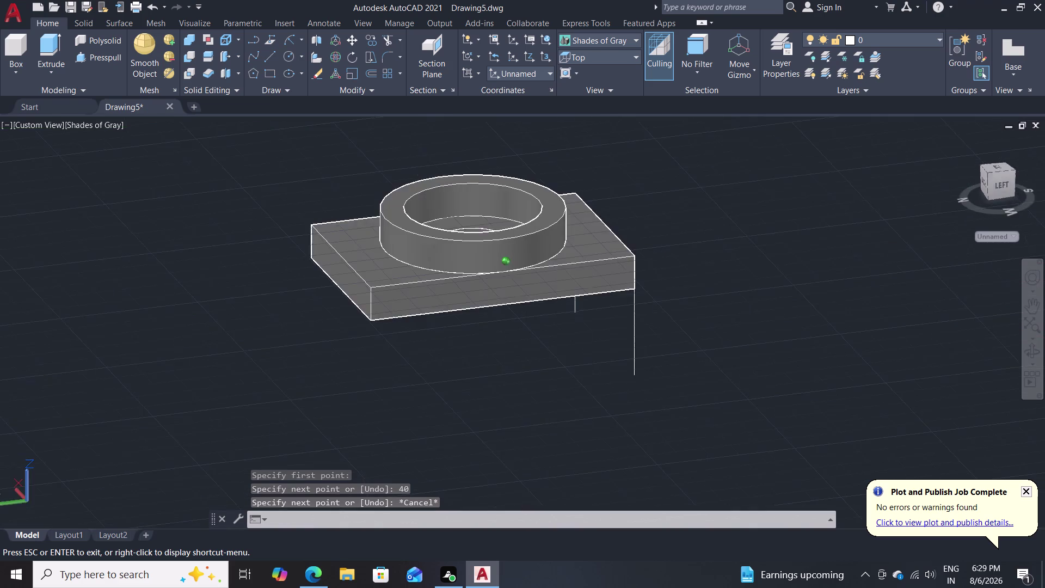
middle_drag(740, 414, 545, 371)
key(l)
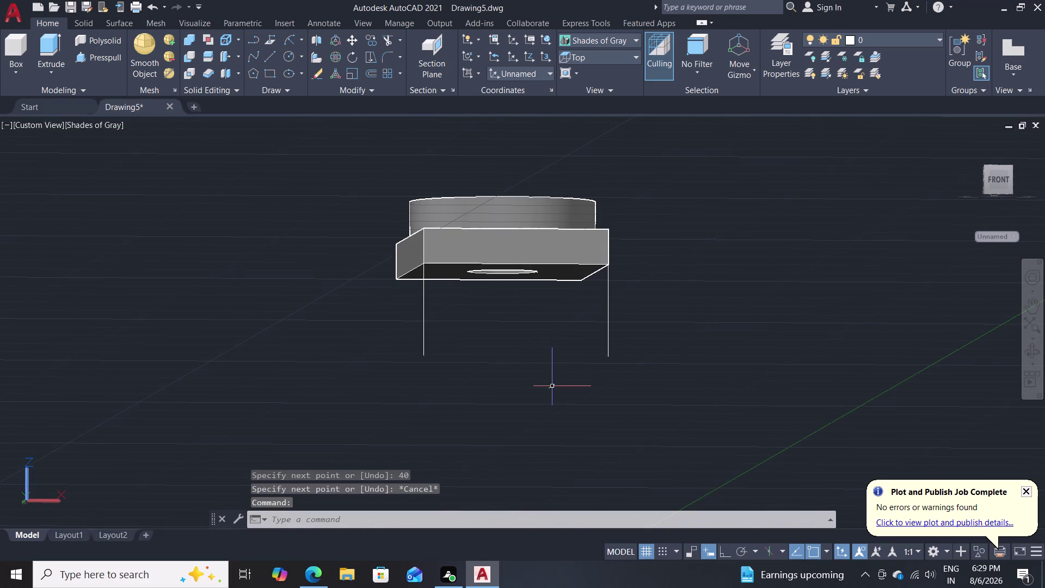
Draw a line joining the right hanging line's bottom end to the left one's.
key(Return)
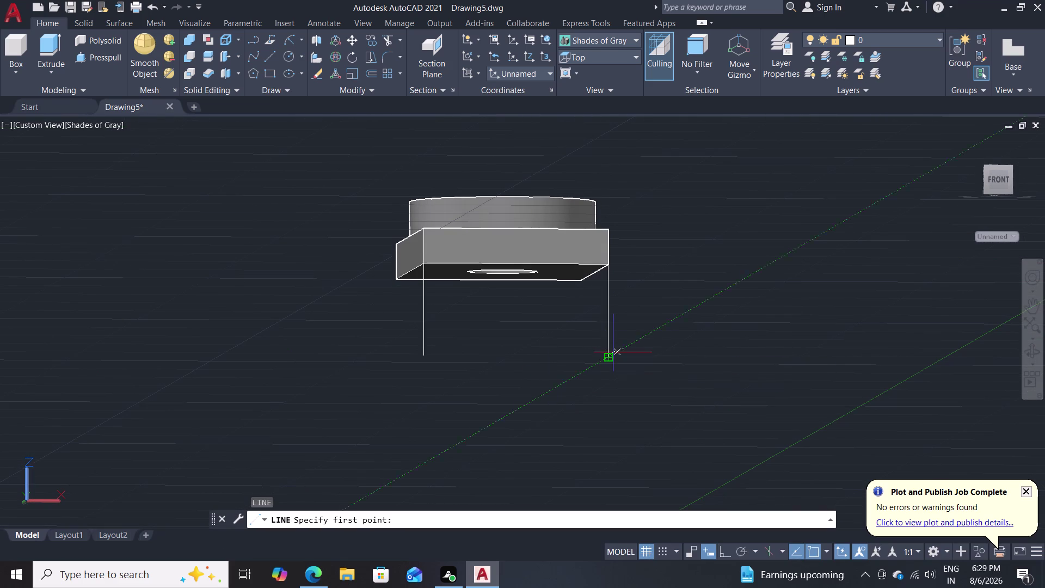
click(612, 353)
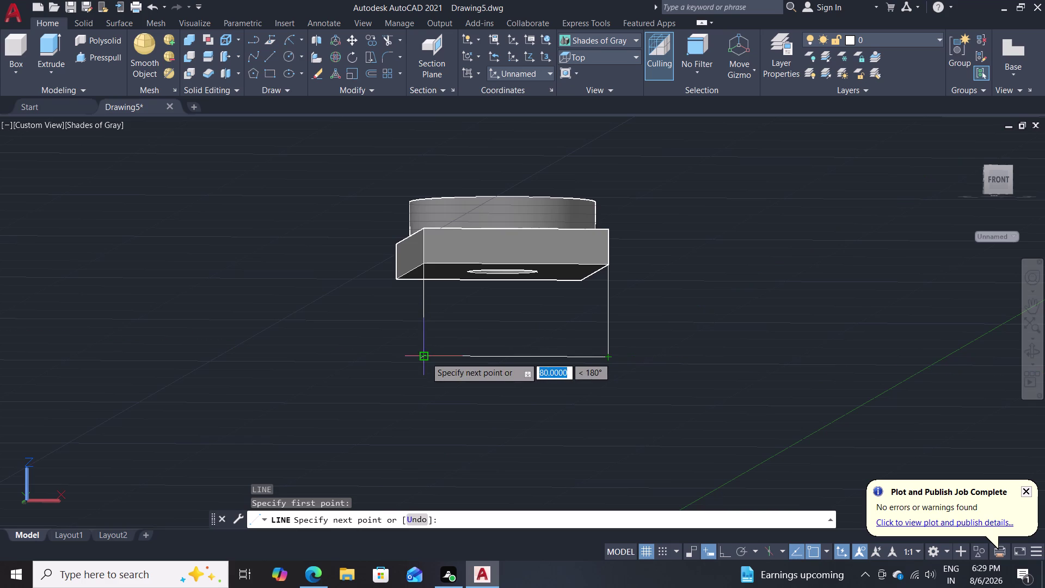
click(426, 357)
key(Escape)
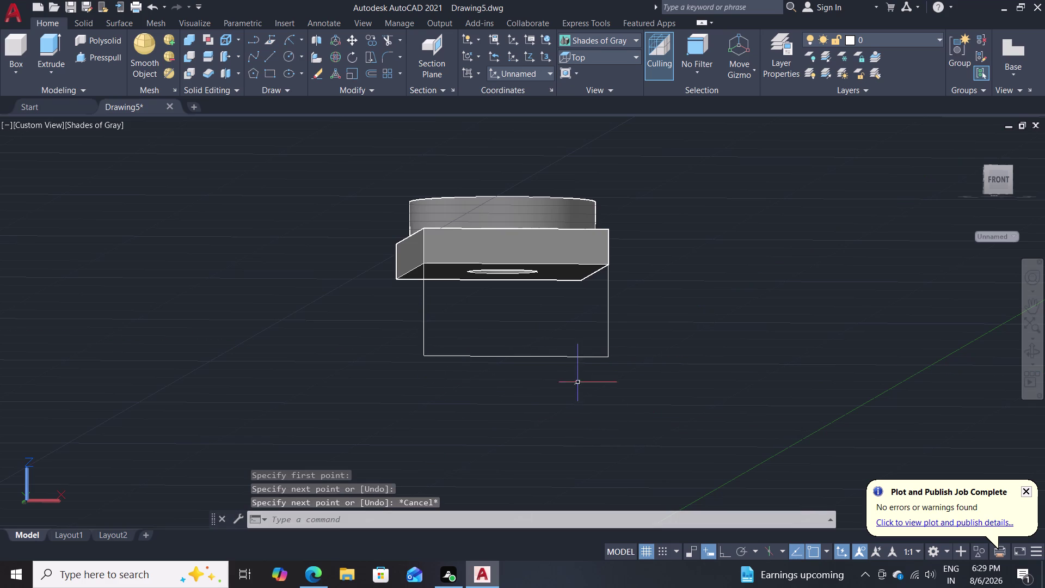
Inspect the new outline from several angles and begin a start-end-radius arc.
middle_drag(547, 310, 580, 336)
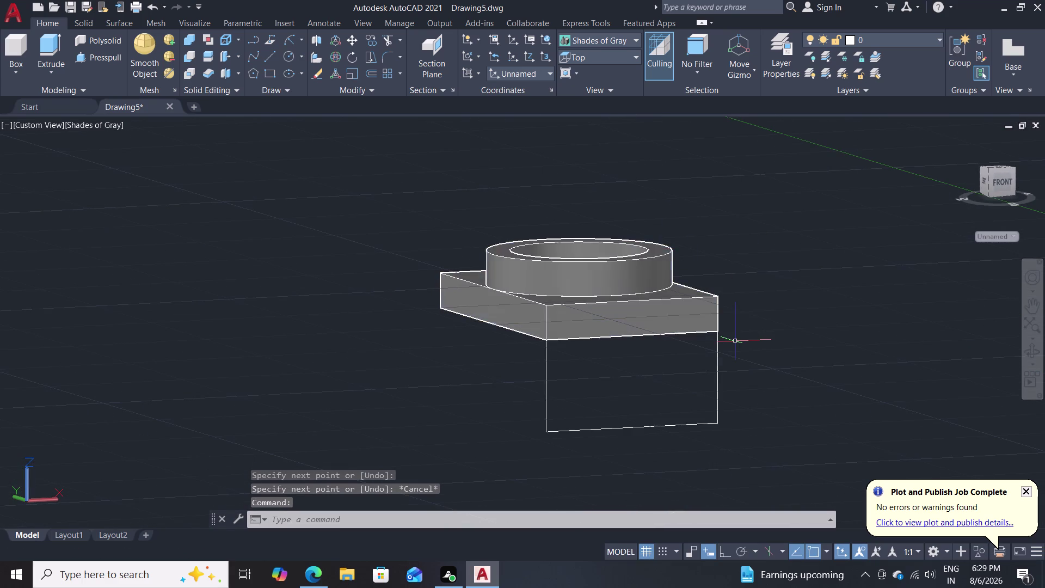
scroll(down, 3)
middle_drag(439, 378, 514, 378)
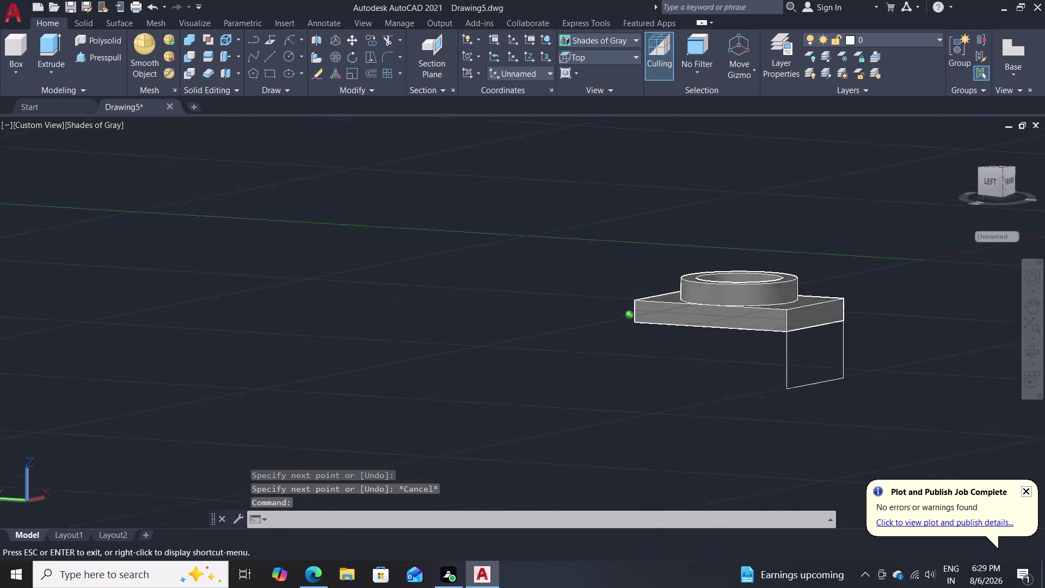
middle_drag(514, 378, 429, 383)
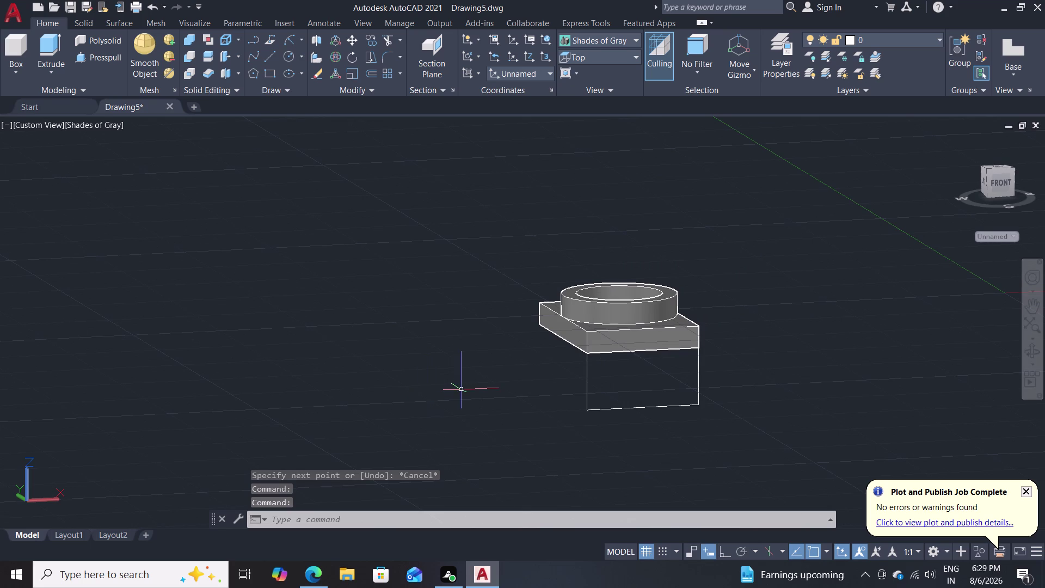
scroll(up, 3)
middle_drag(493, 358, 281, 298)
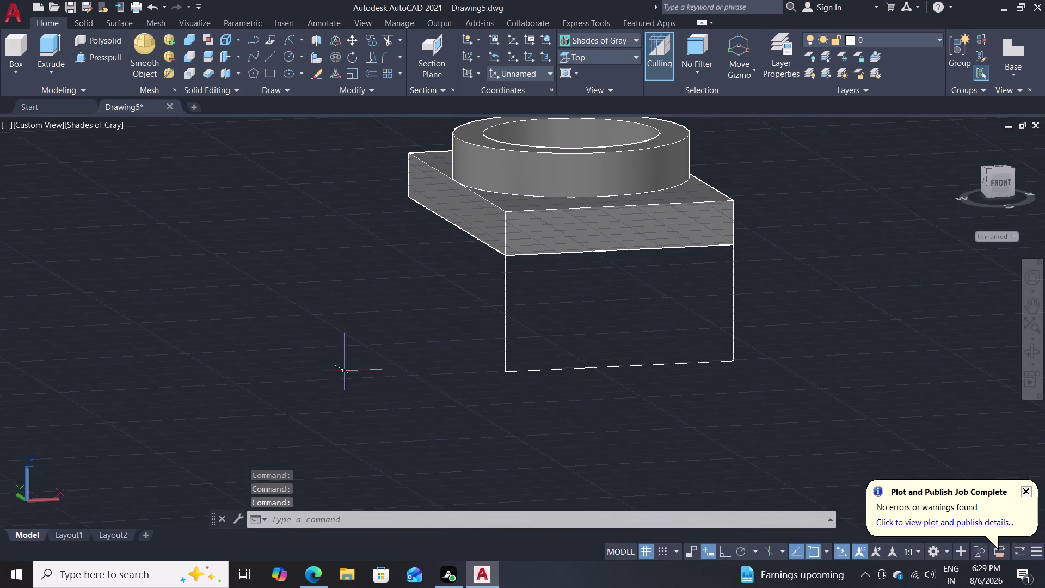
click(290, 35)
click(507, 371)
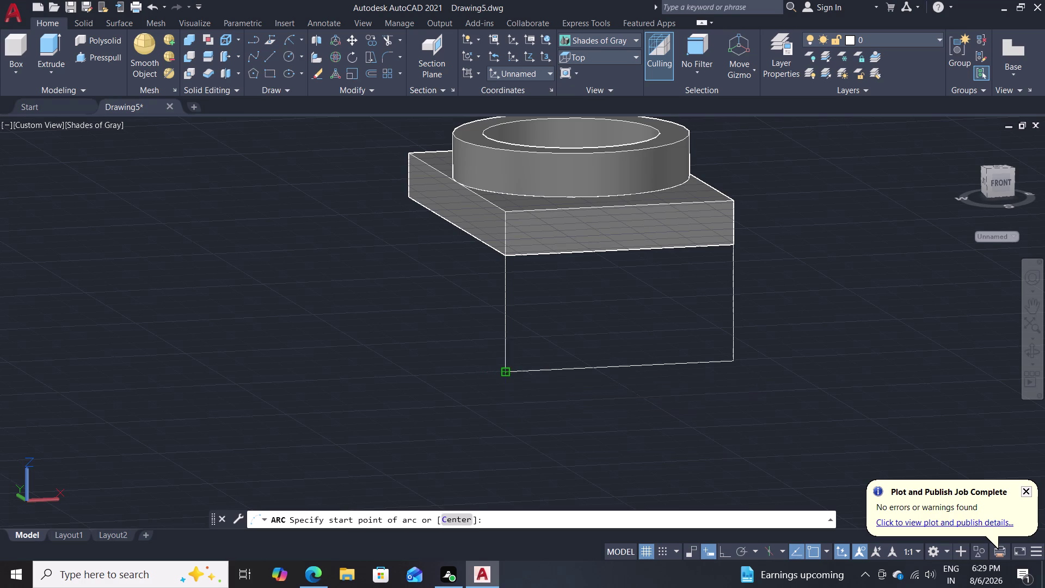
Cancel the stray arc and align the UCS to the Right preset.
click(731, 363)
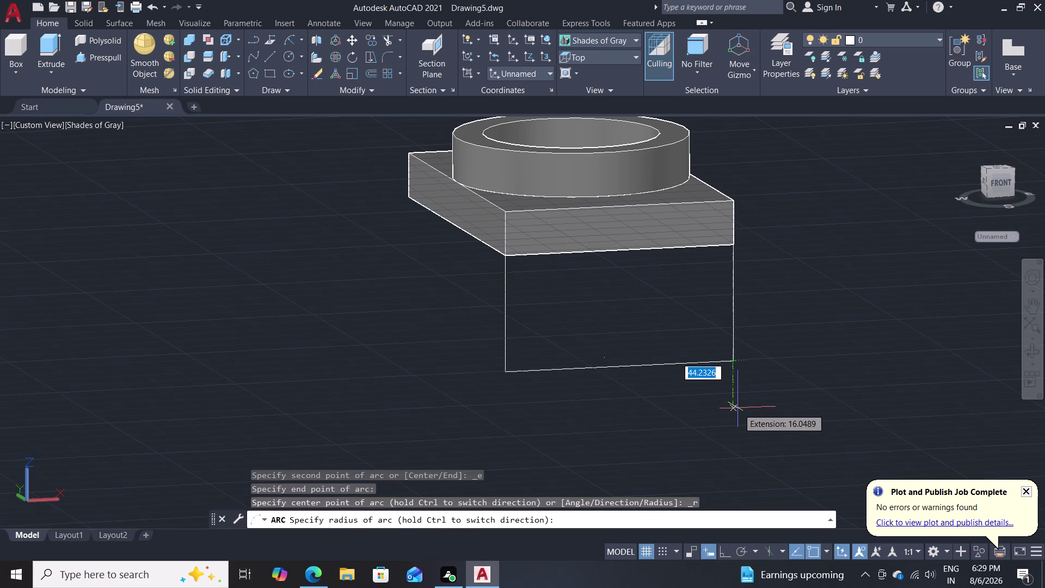
key(Escape)
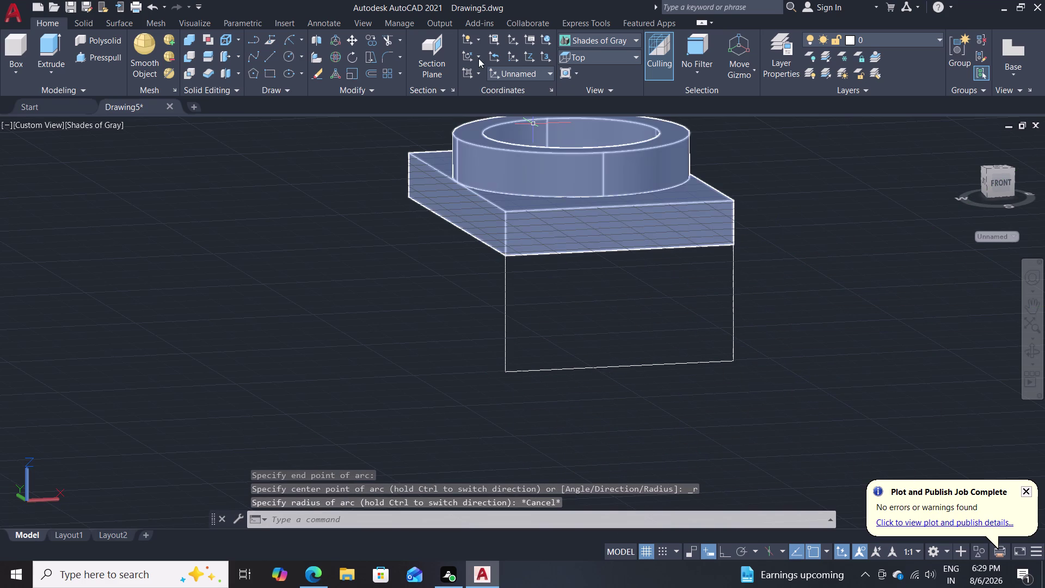
click(532, 73)
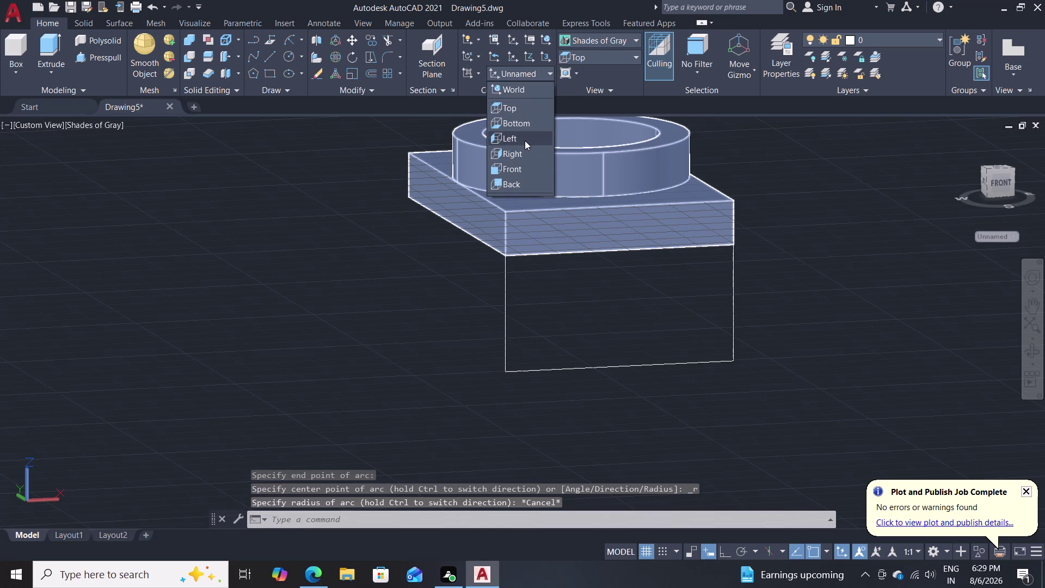
click(521, 153)
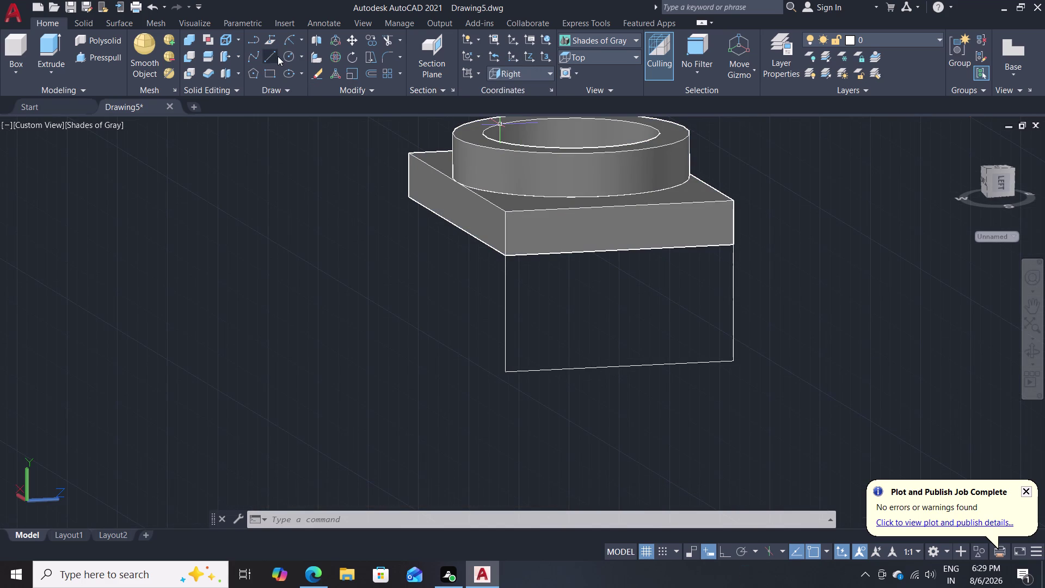
Start a start-end-radius arc from the outline's bottom-left to bottom-right corner.
click(293, 40)
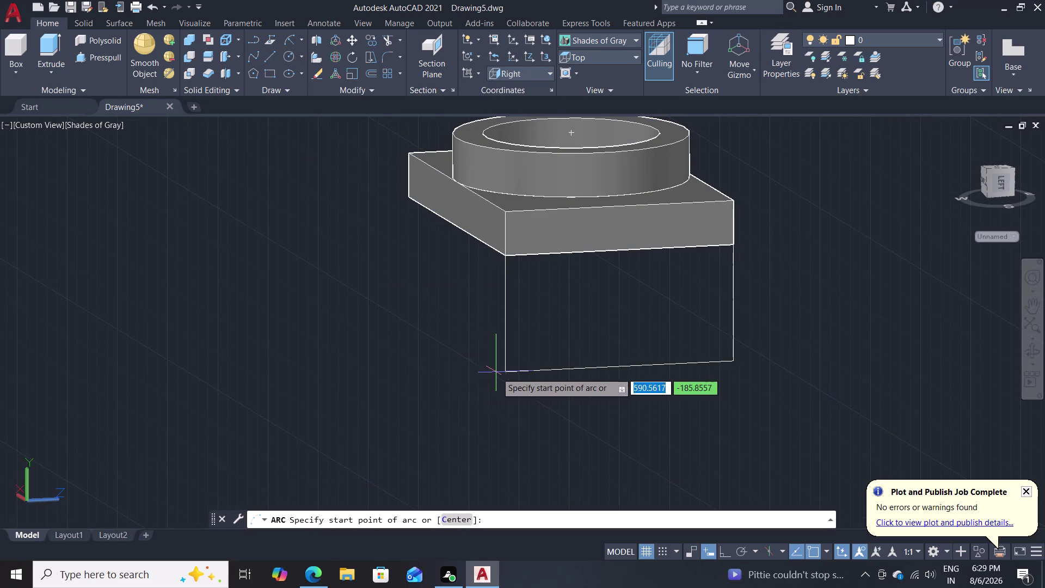
click(508, 375)
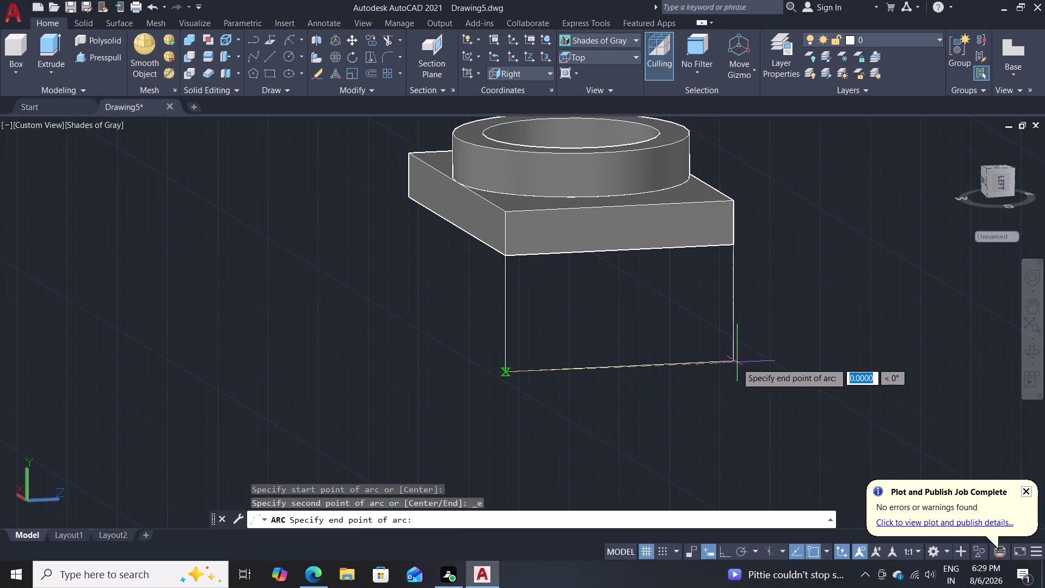
click(732, 362)
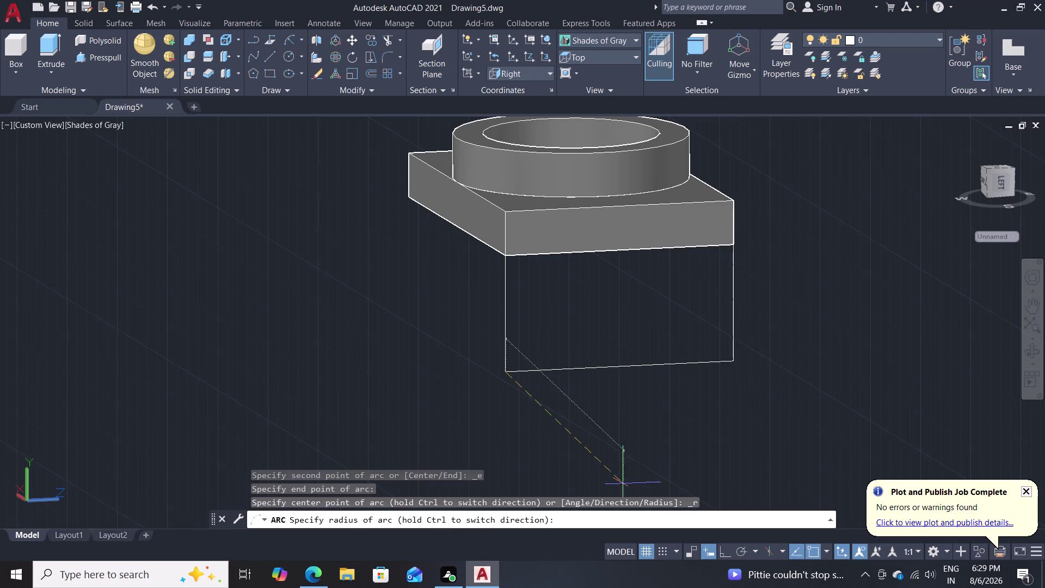
key(Escape)
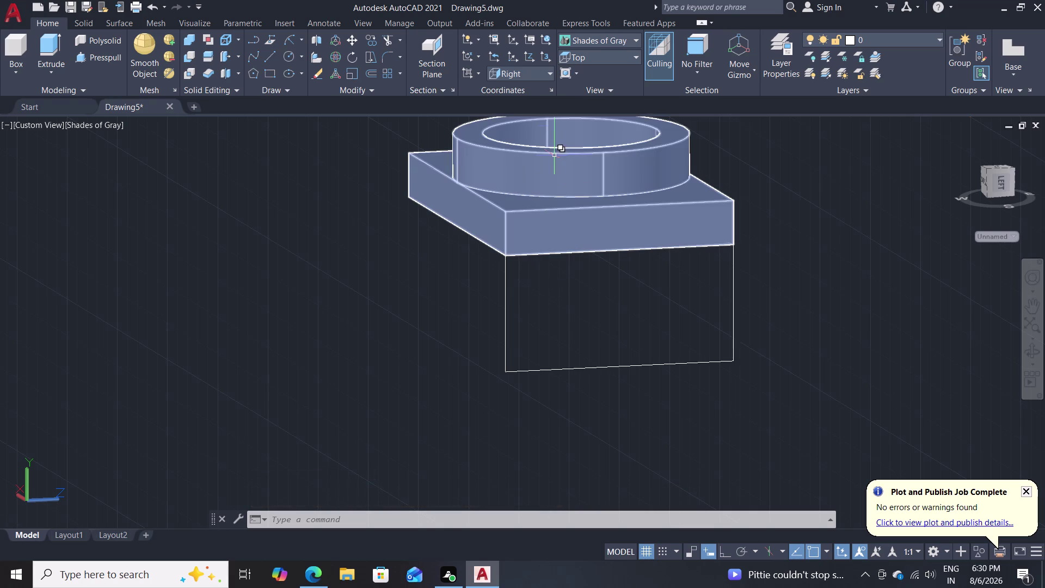
Switch to southwest isometric, tilt to see the outline, and abandon a trial circle.
click(580, 58)
click(585, 153)
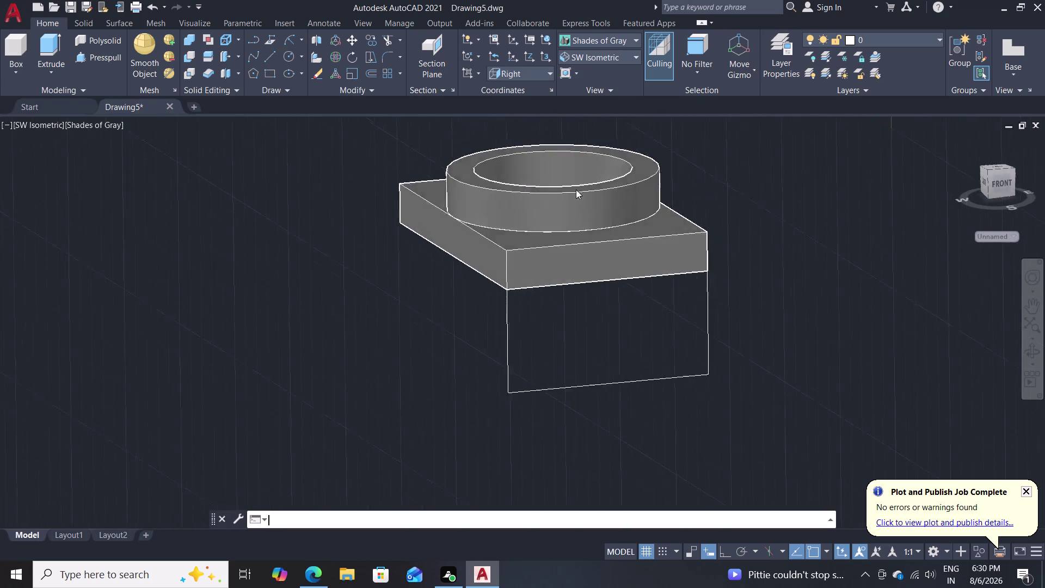
middle_drag(428, 354, 425, 343)
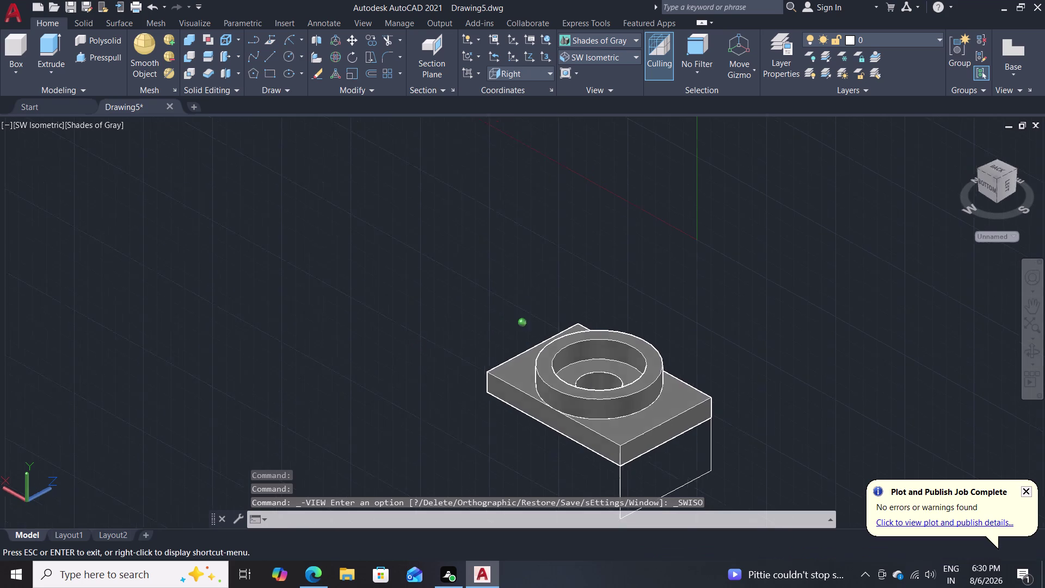
middle_drag(424, 343, 403, 329)
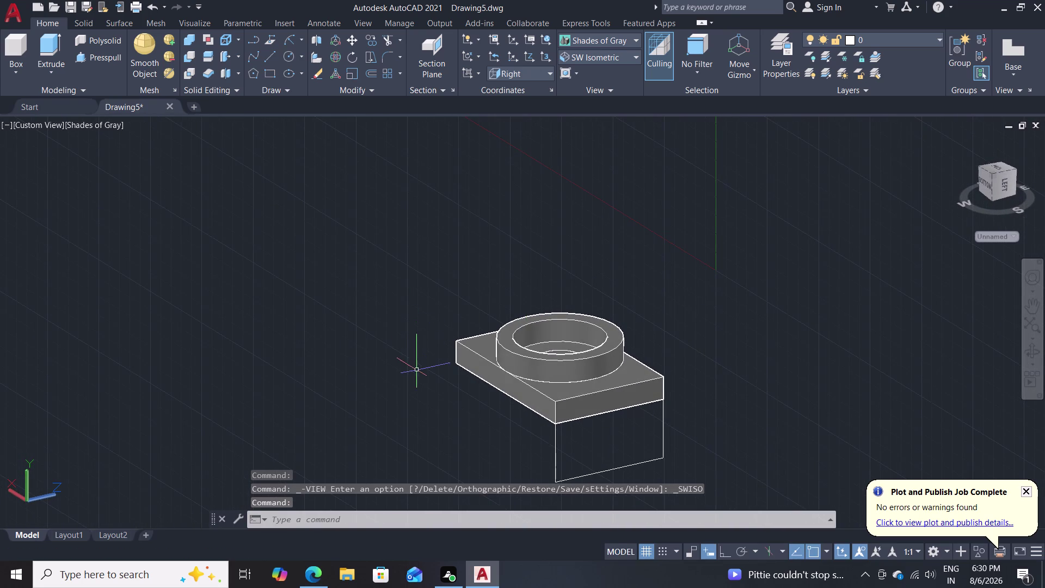
middle_drag(417, 370, 342, 256)
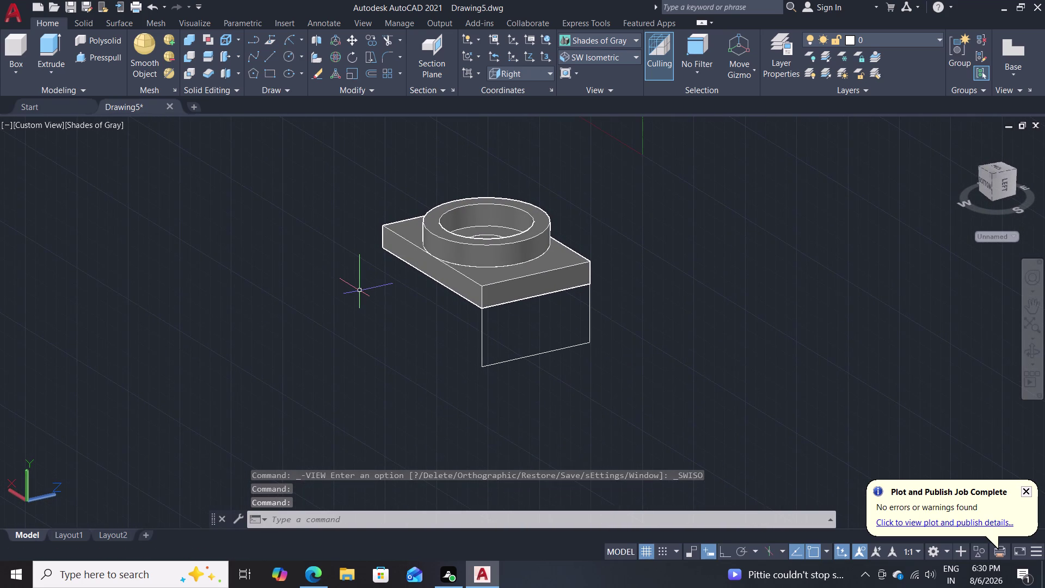
key(c)
key(Return)
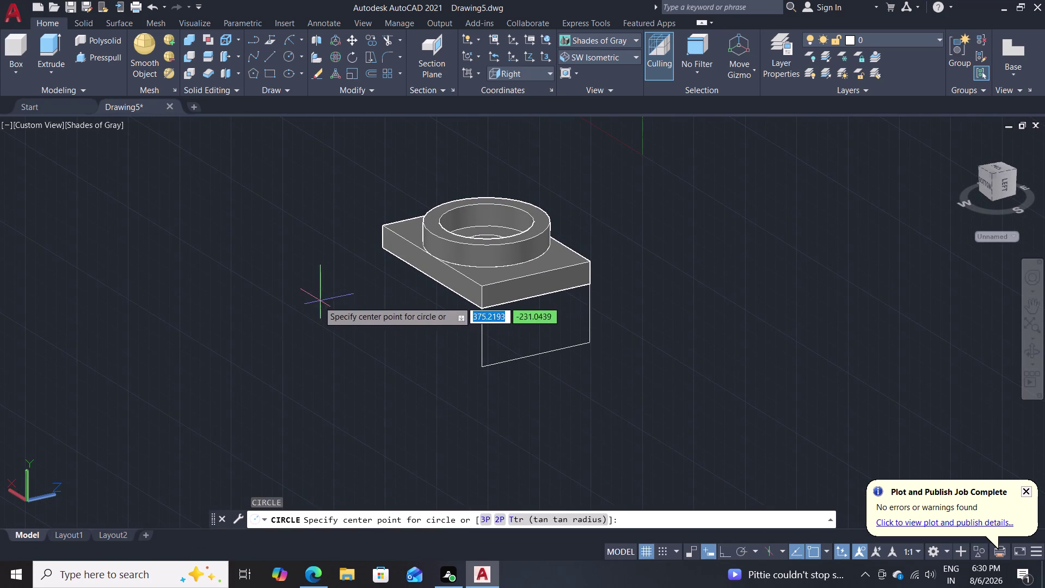
click(318, 301)
key(Escape)
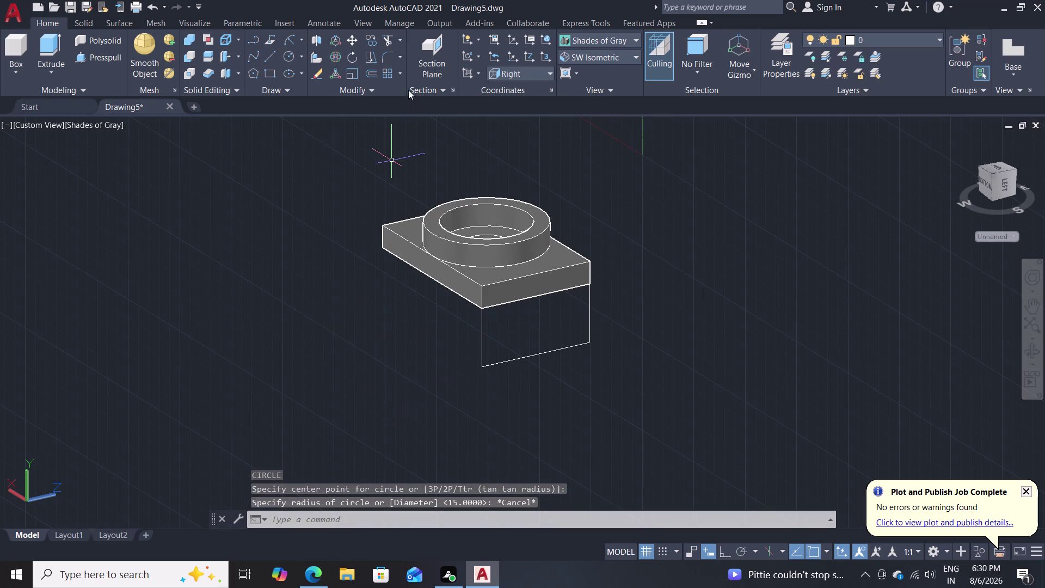
Set the UCS to Front and cancel another oversized trial circle.
click(505, 75)
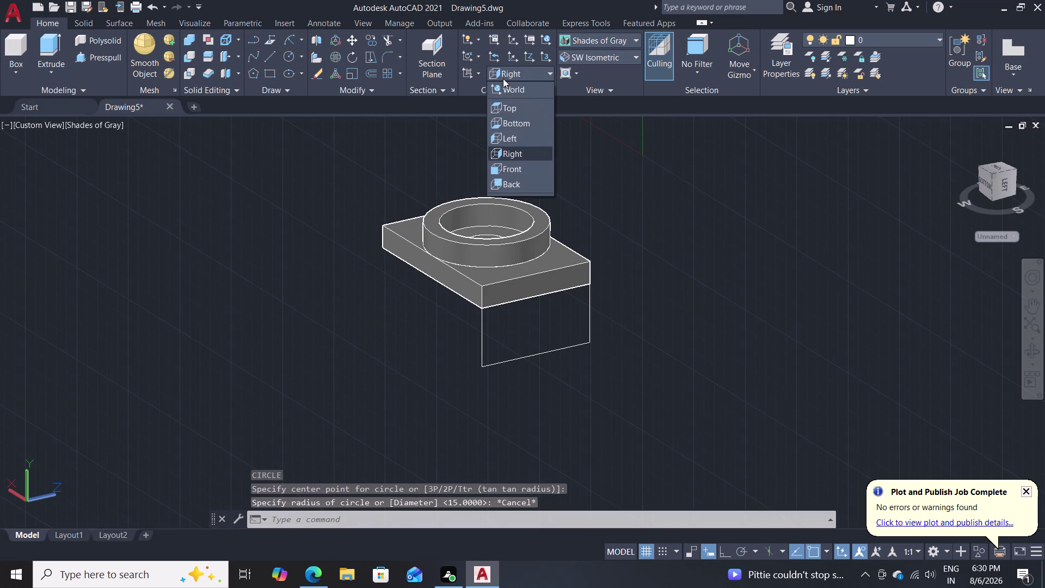
click(517, 171)
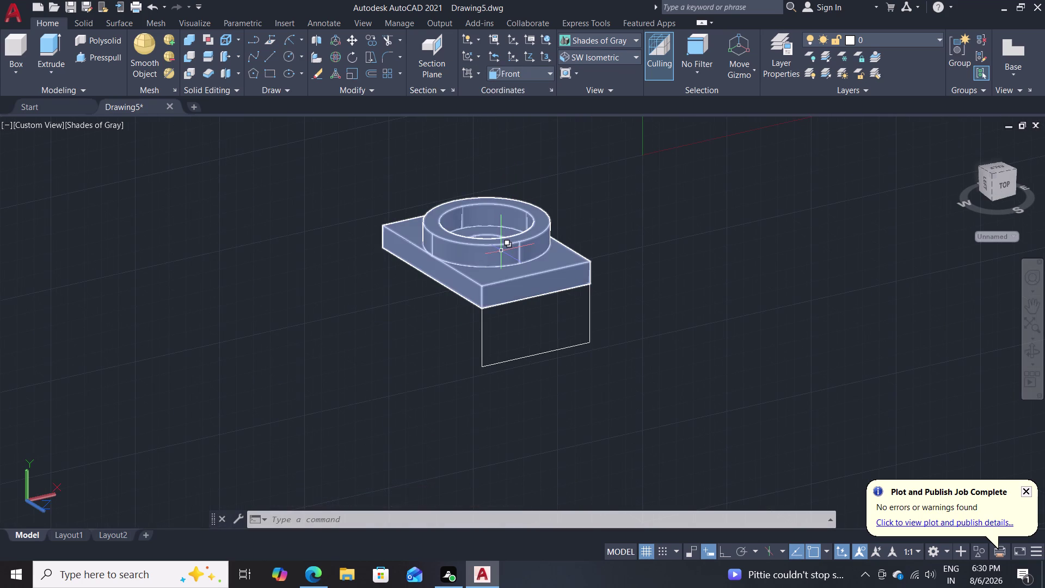
key(c)
key(Return)
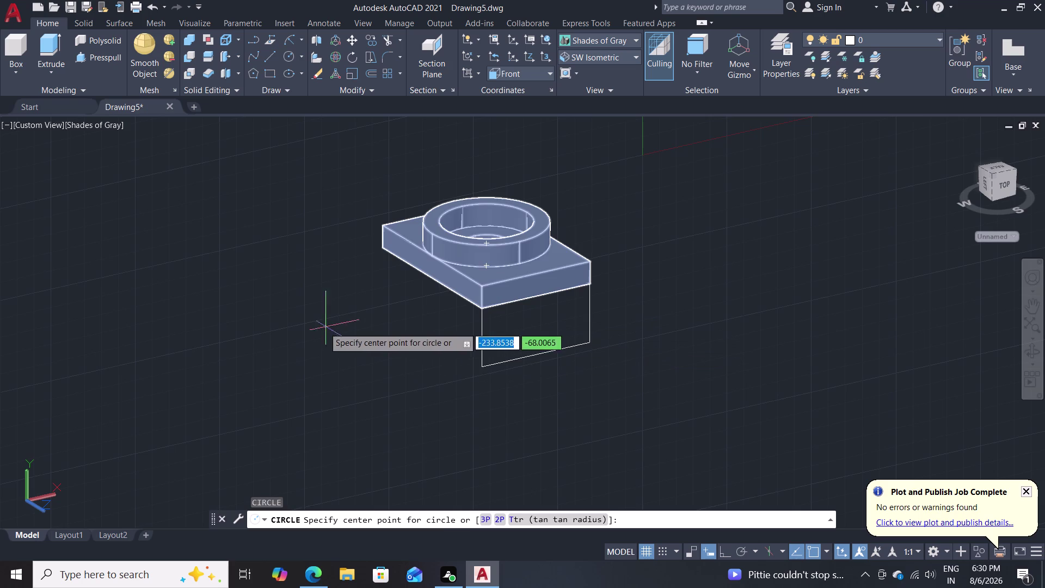
click(291, 323)
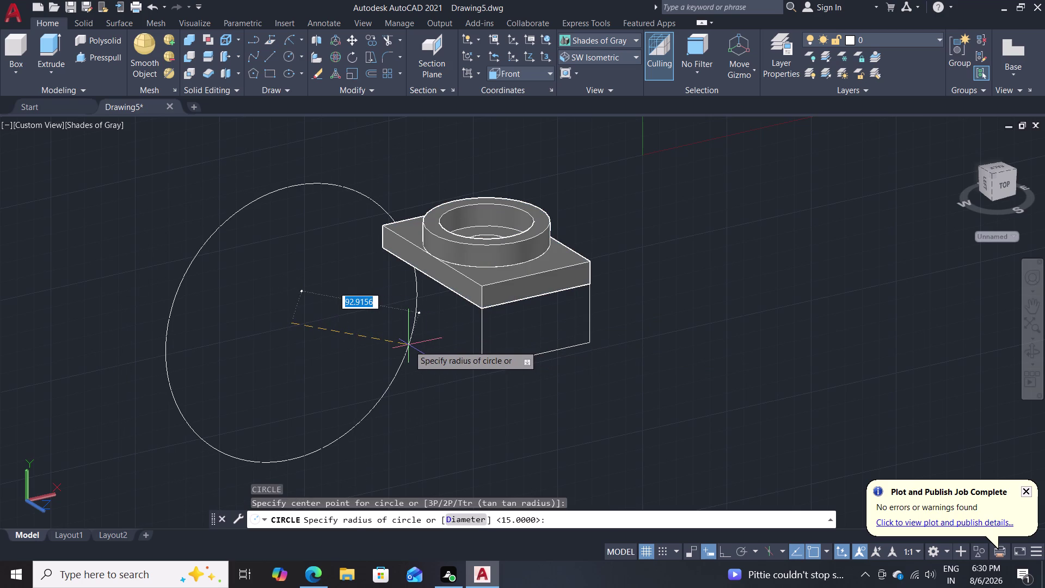
key(Escape)
Draw a 40-radius arc from the outline's lower-left to lower-right corner.
click(289, 38)
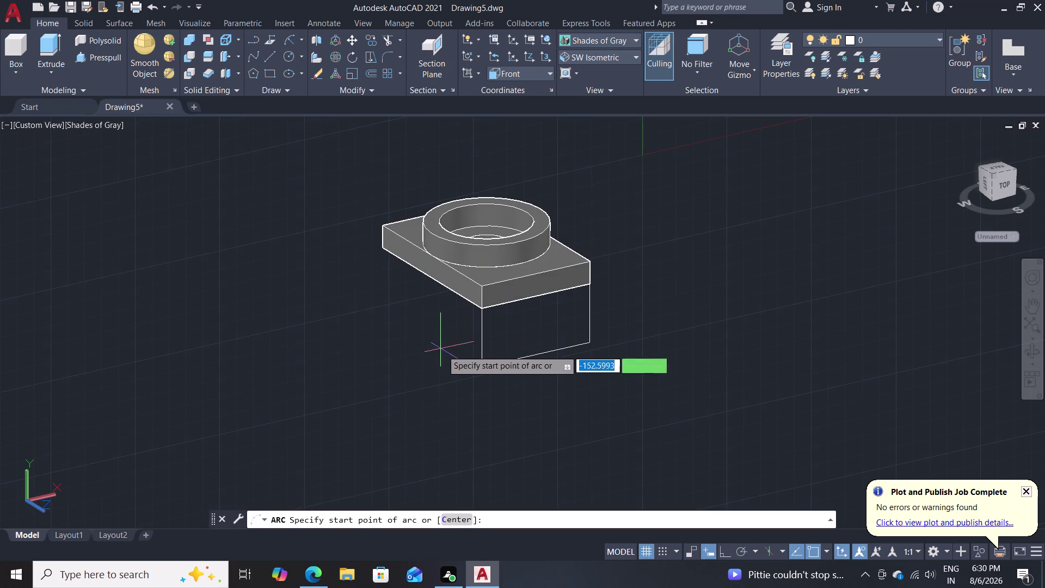
click(479, 365)
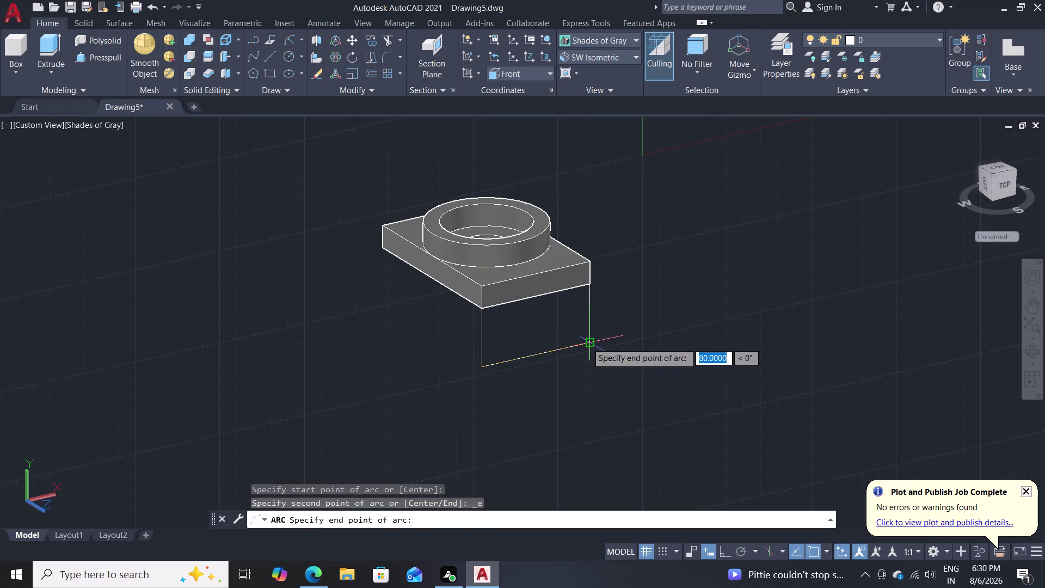
click(594, 343)
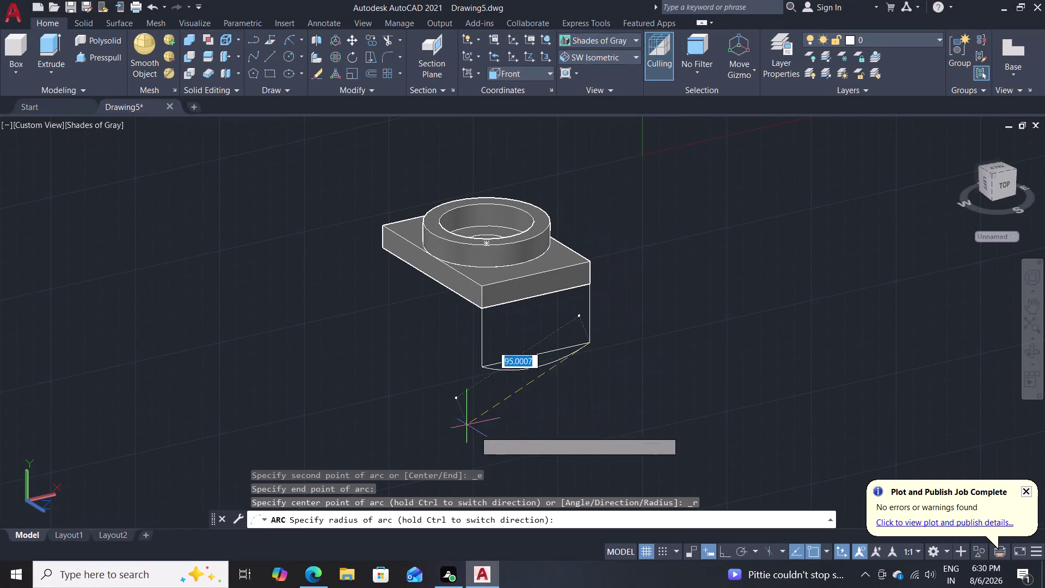
text(40)
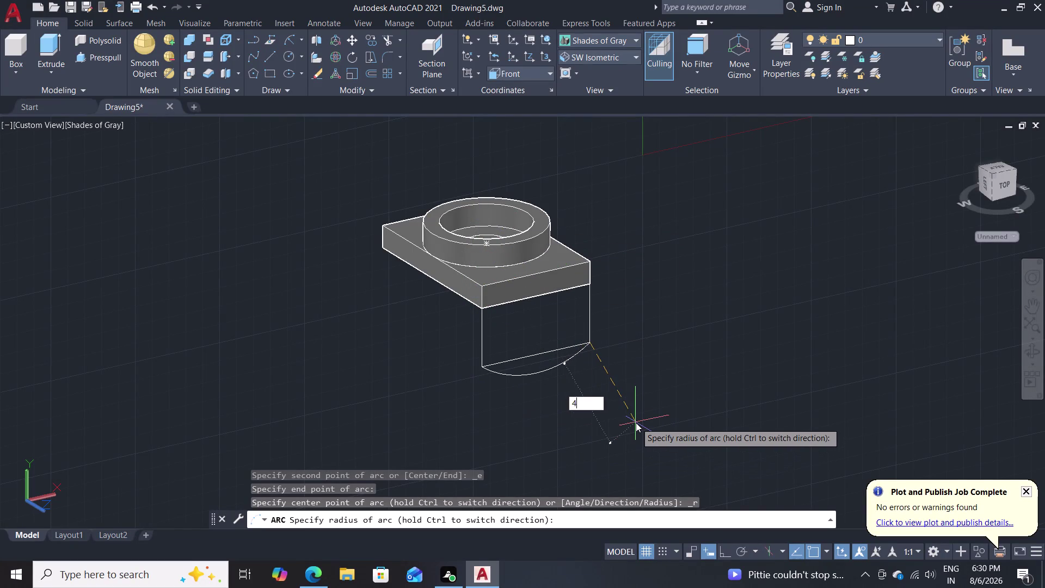
key(Return)
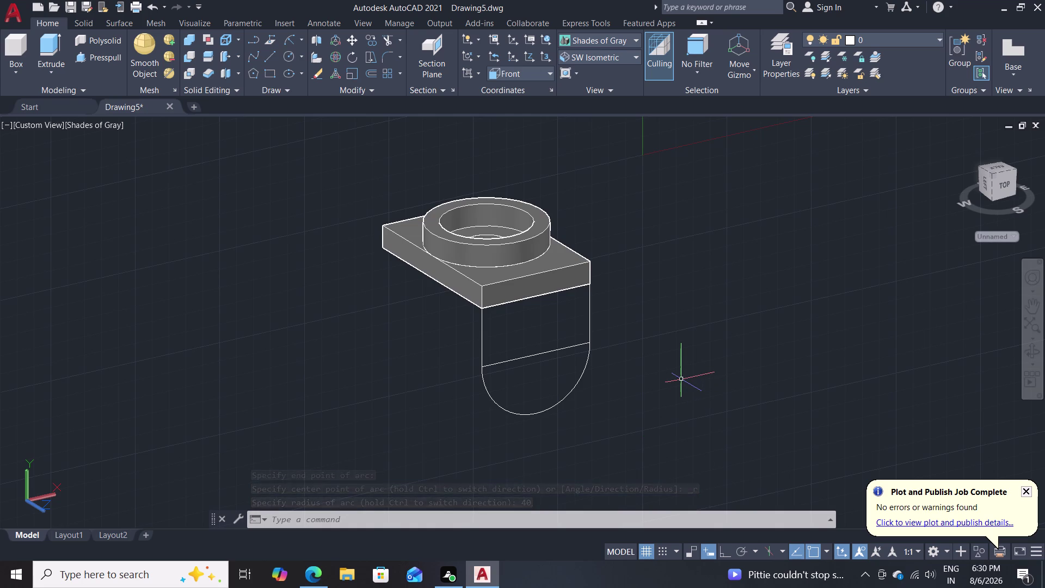
Try a circle at the crossing line's midpoint, mistype the diameter, and cancel.
key(c)
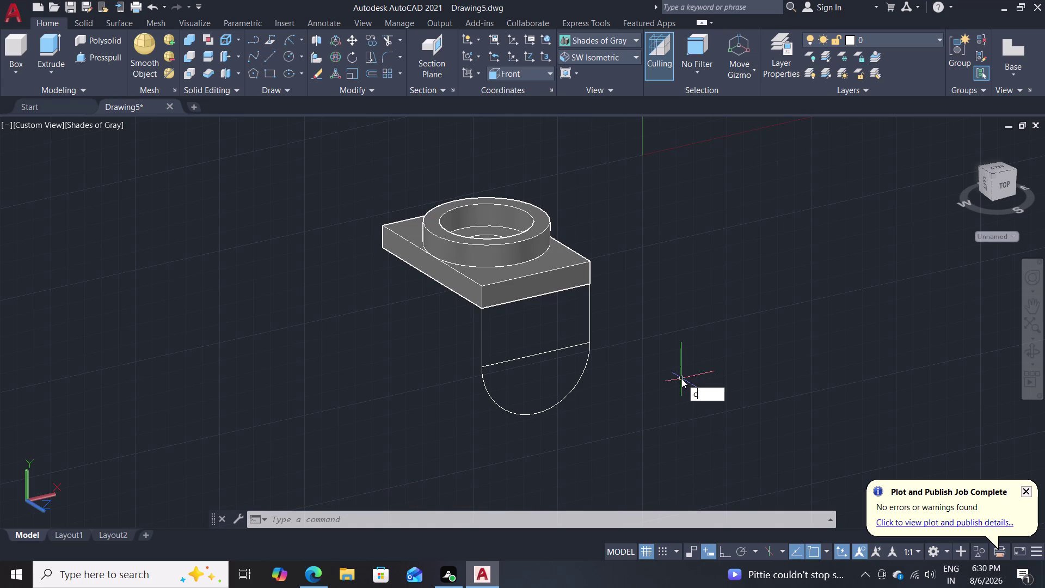
key(Return)
click(534, 357)
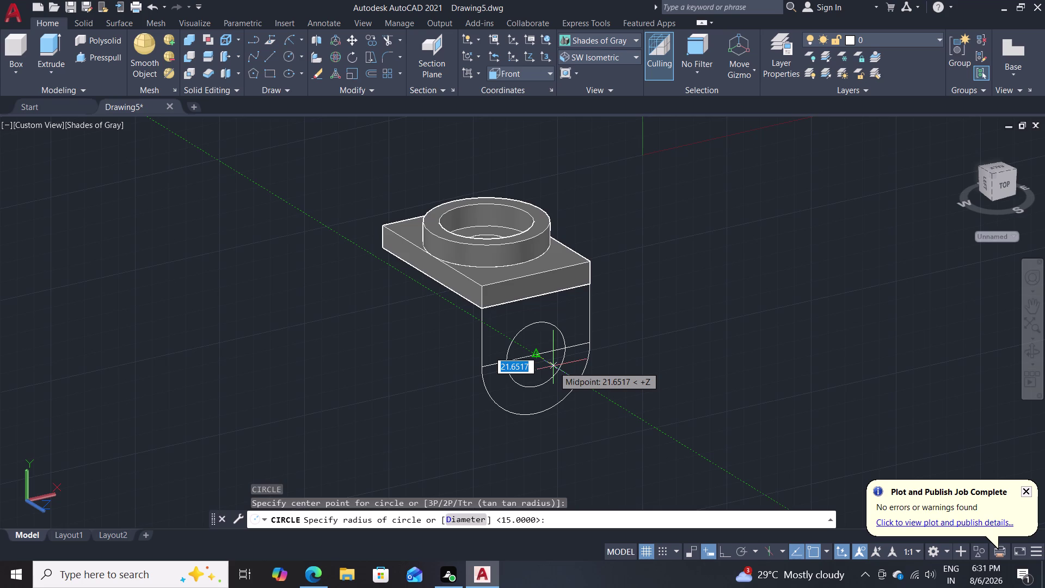
key(d)
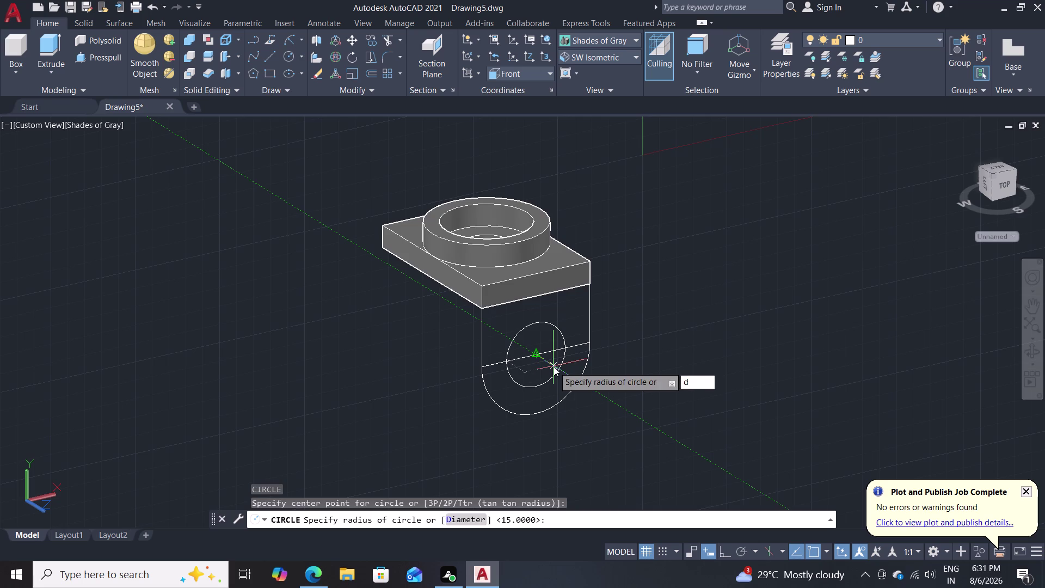
text(35)
key(BackSpace)
key(2)
key(Return)
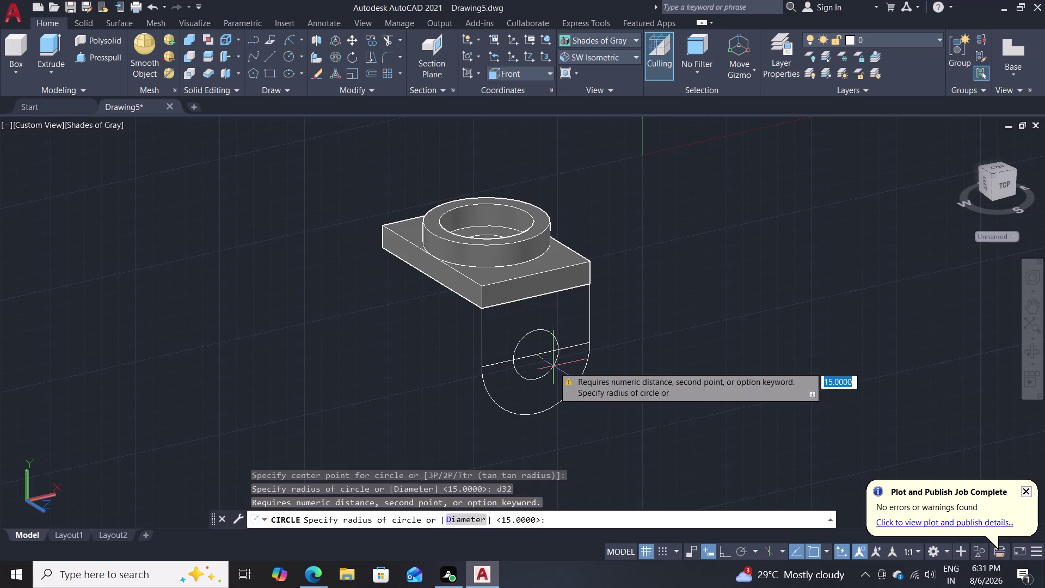
key(Escape)
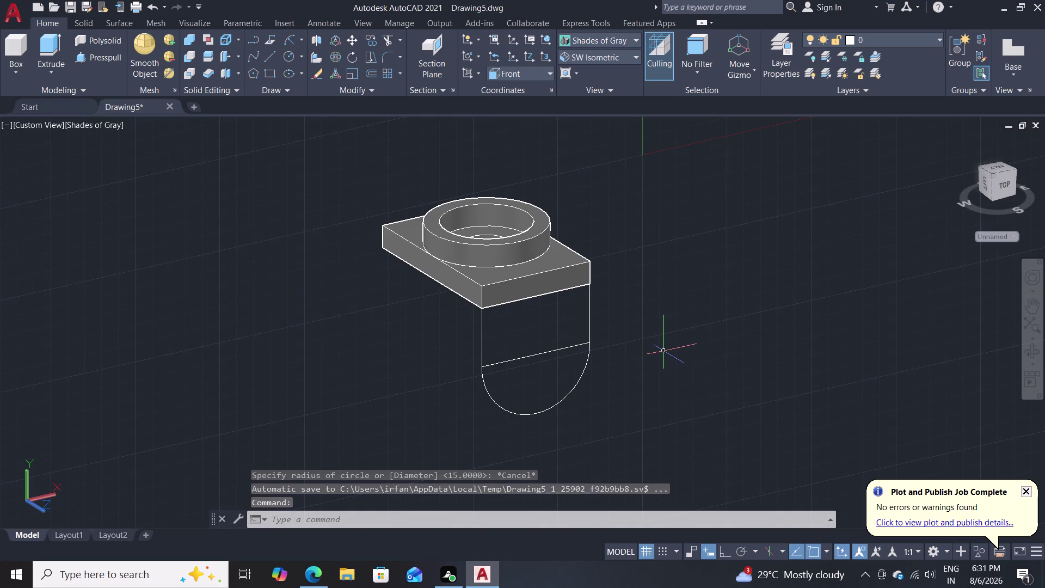
Draw a 32-diameter circle centred on the crossing line's midpoint.
key(c)
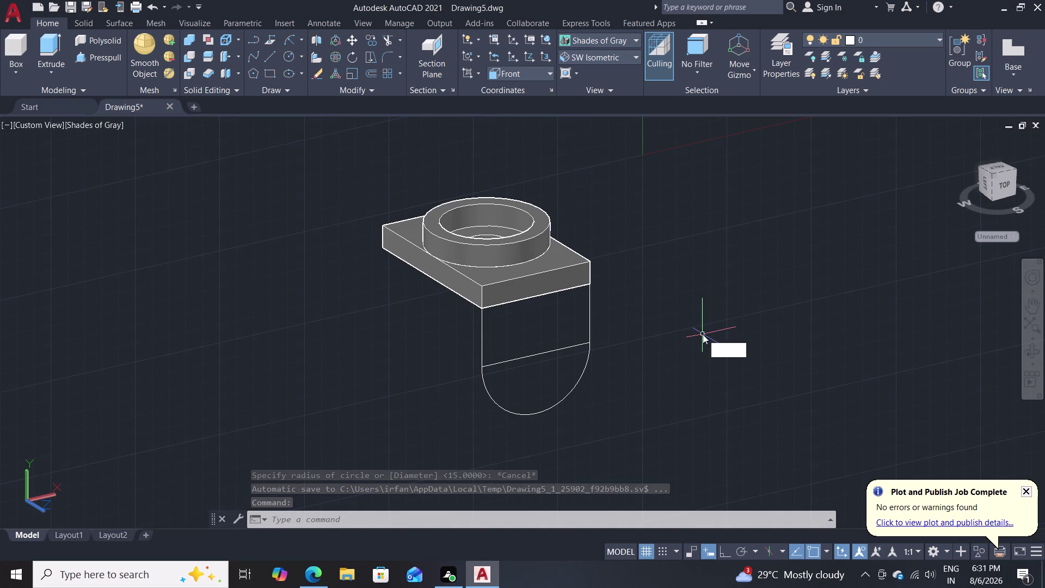
key(Return)
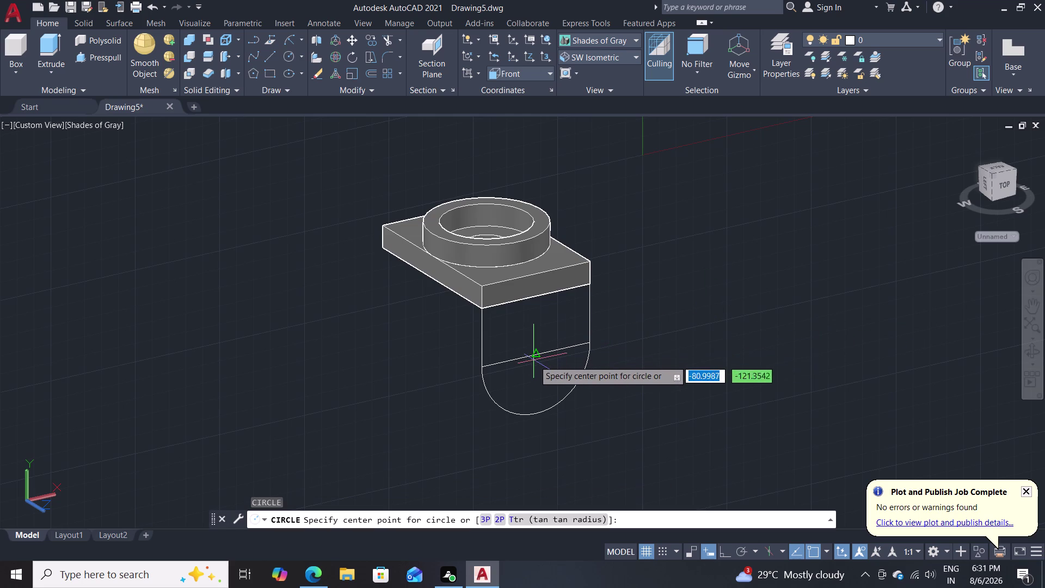
click(535, 355)
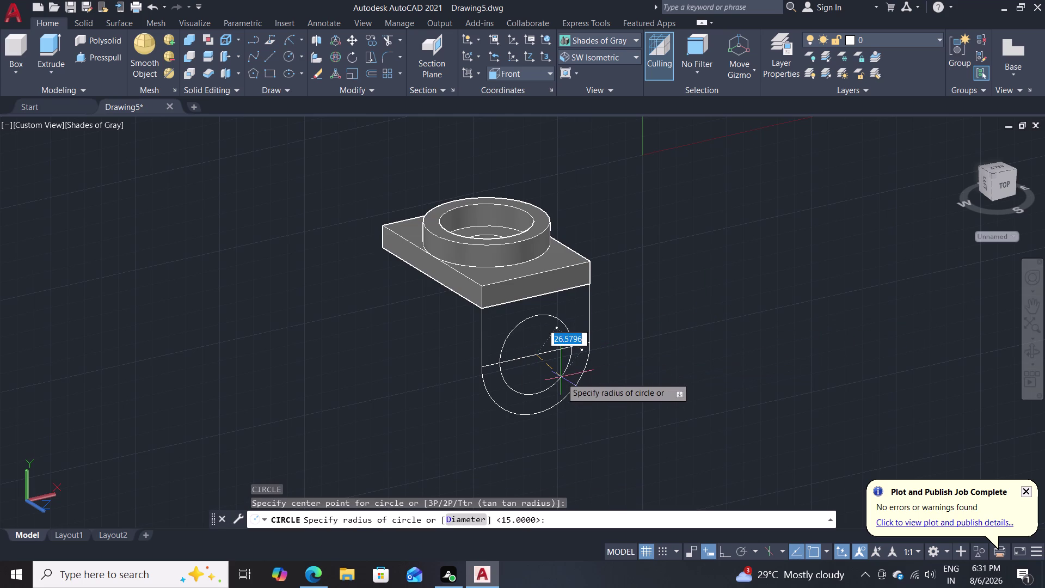
key(d)
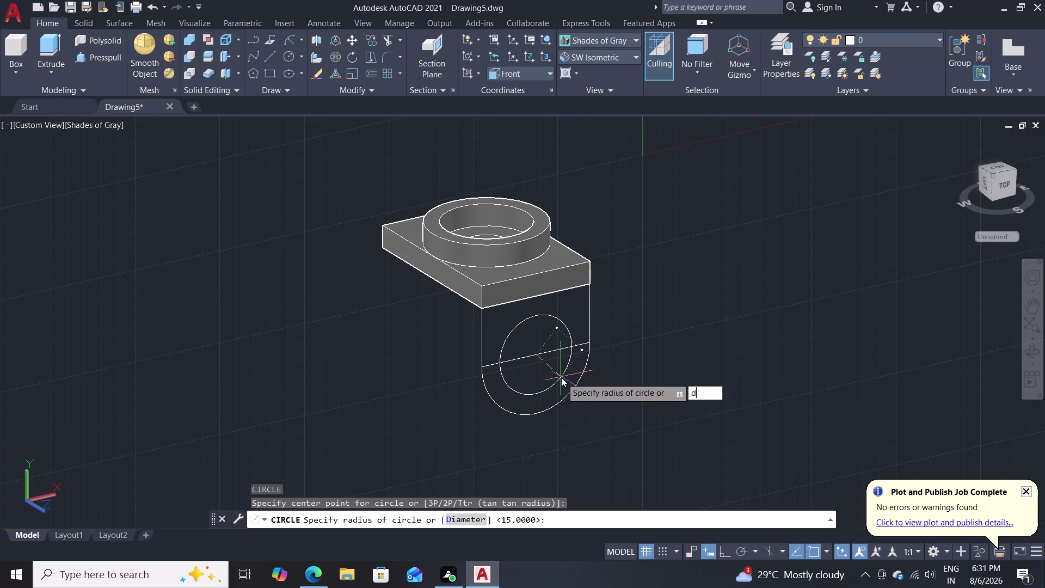
key(Return)
text(32)
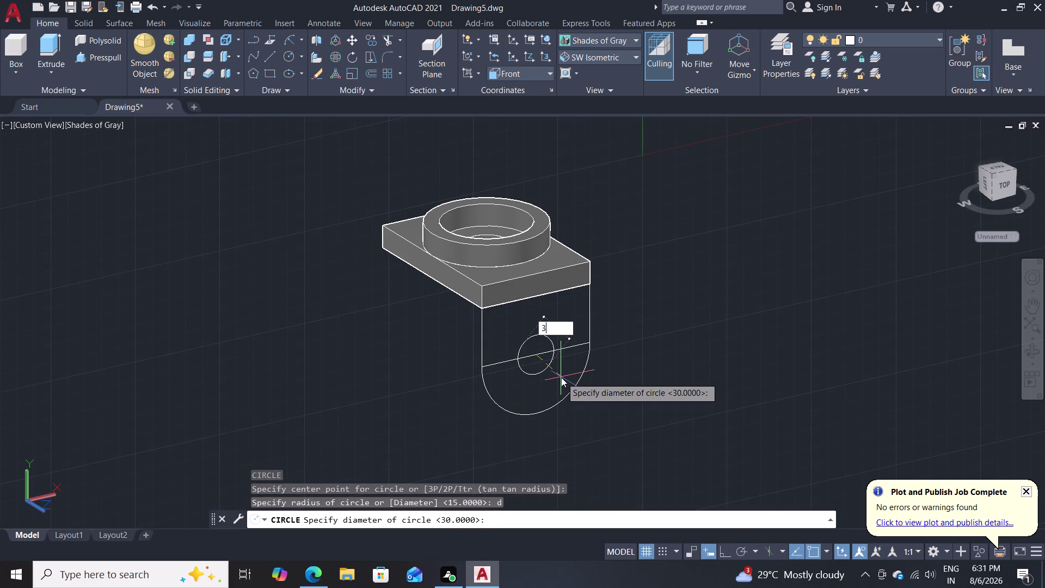
key(Return)
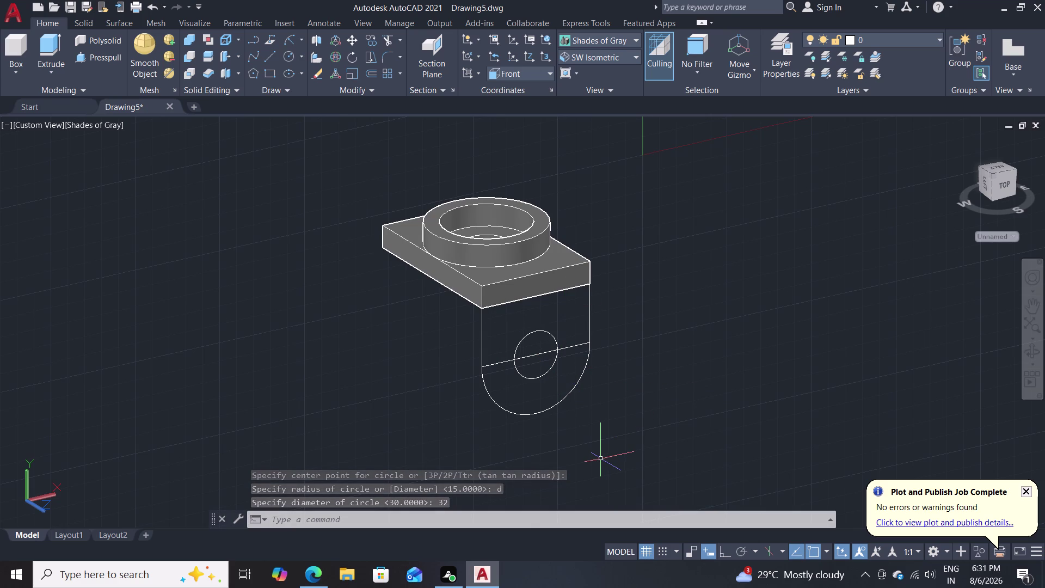
Delete the horizontal line crossing the lug outline.
click(501, 359)
click(499, 369)
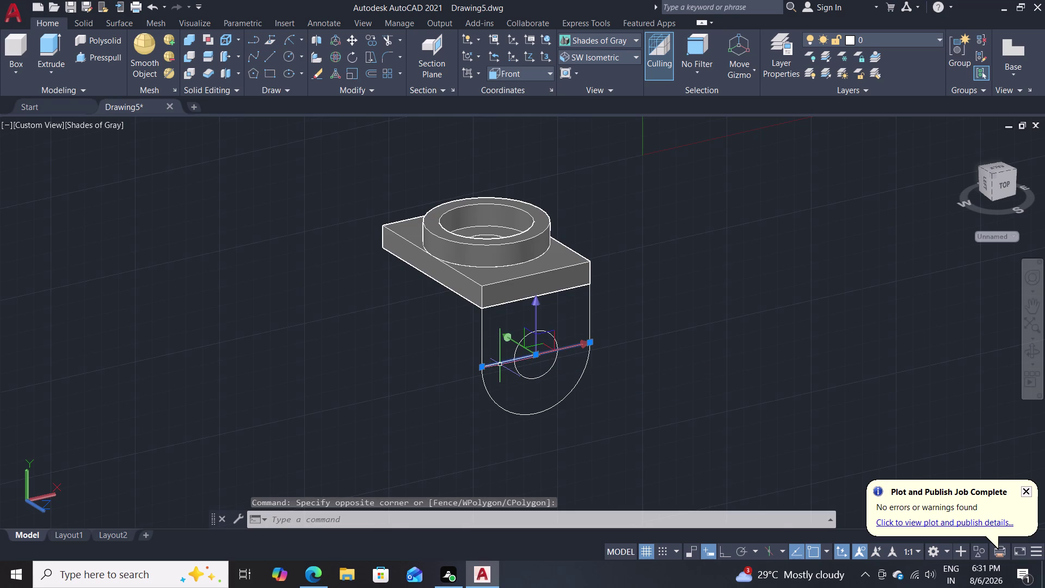
key(Delete)
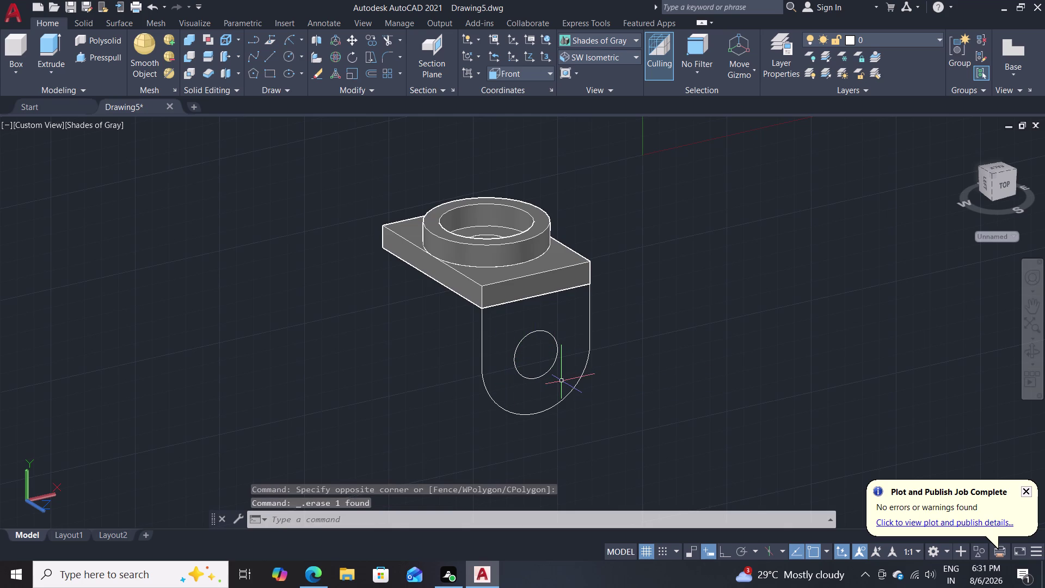
Select the two side lines and the rounded bottom arc and join them.
click(482, 351)
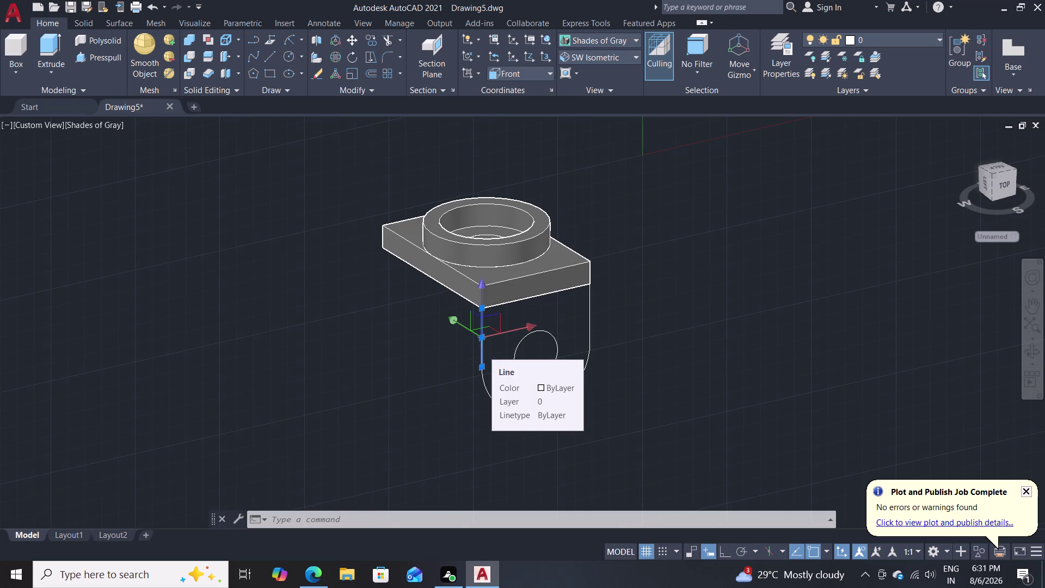
click(584, 321)
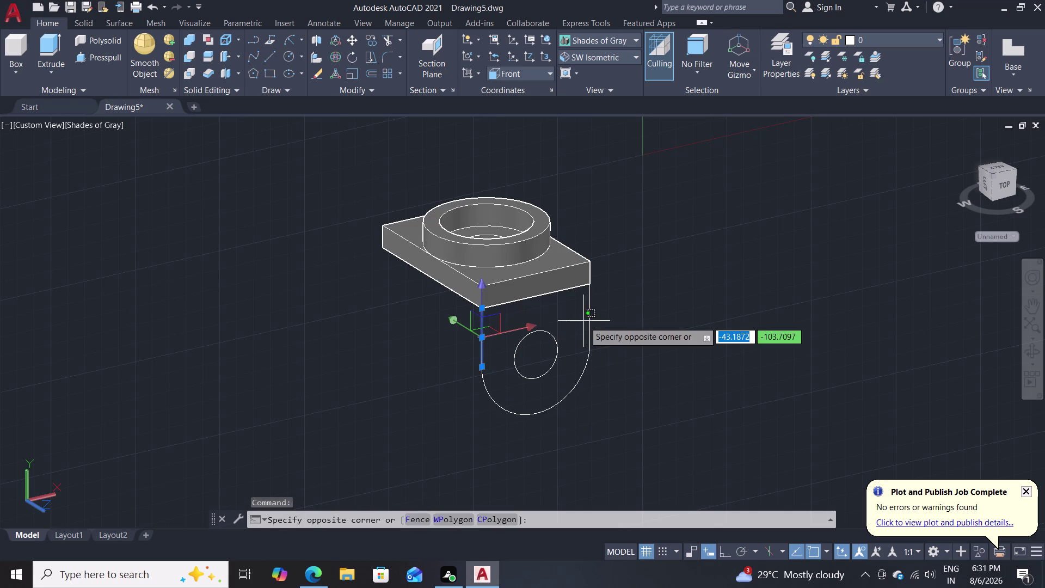
click(589, 321)
click(586, 315)
click(590, 318)
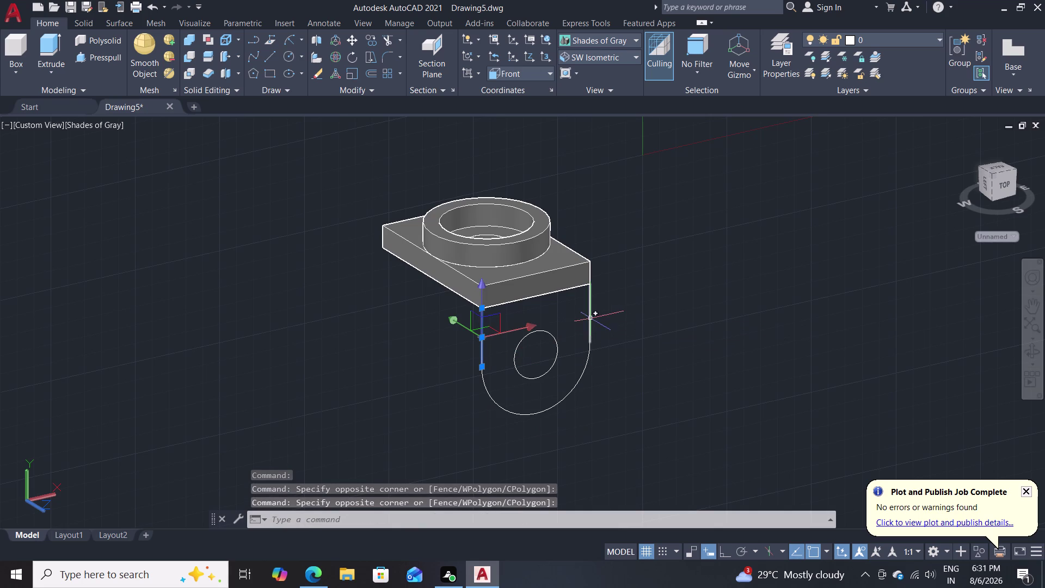
click(590, 318)
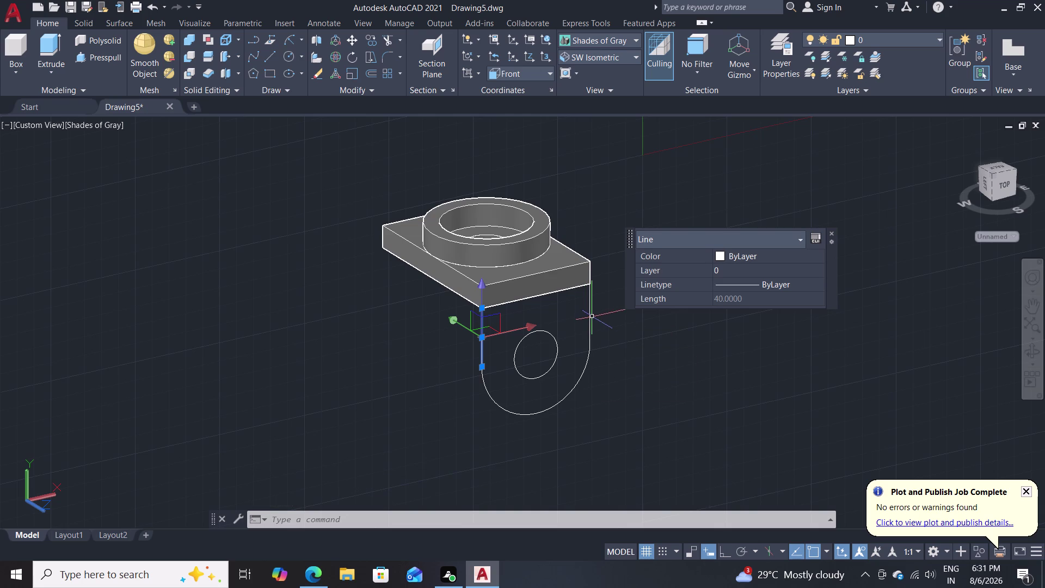
click(591, 315)
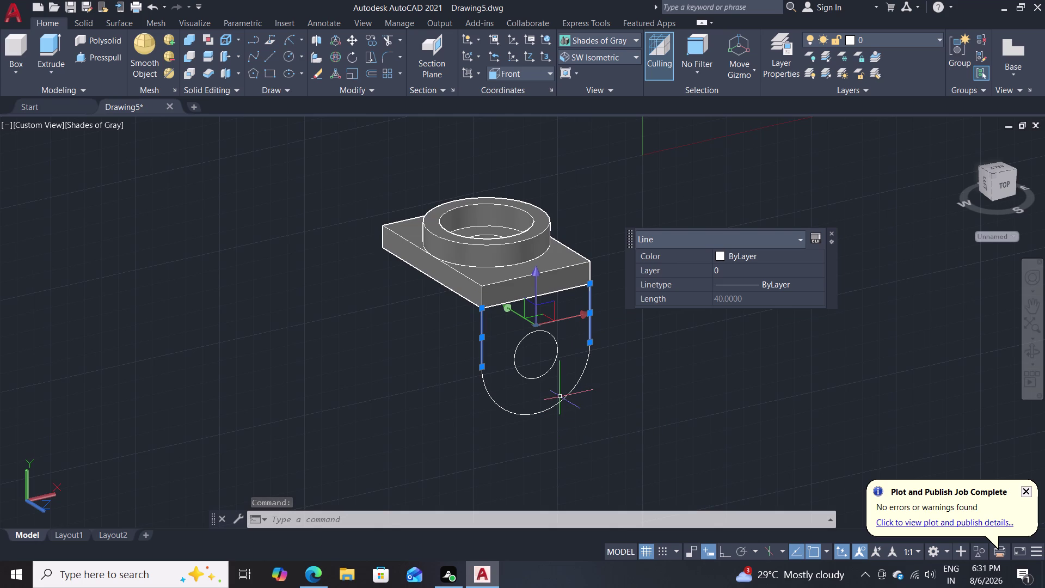
click(559, 400)
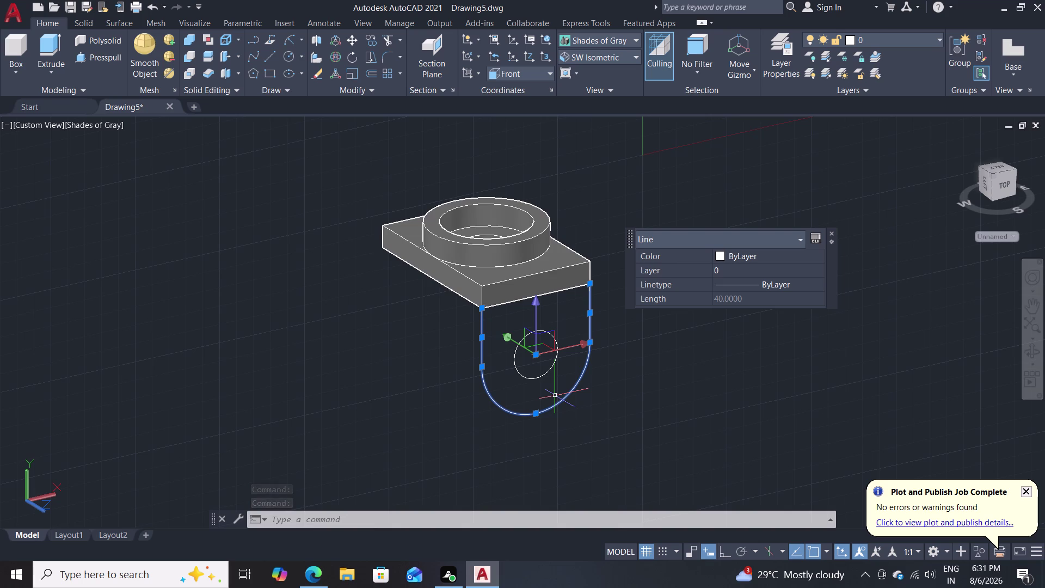
key(j)
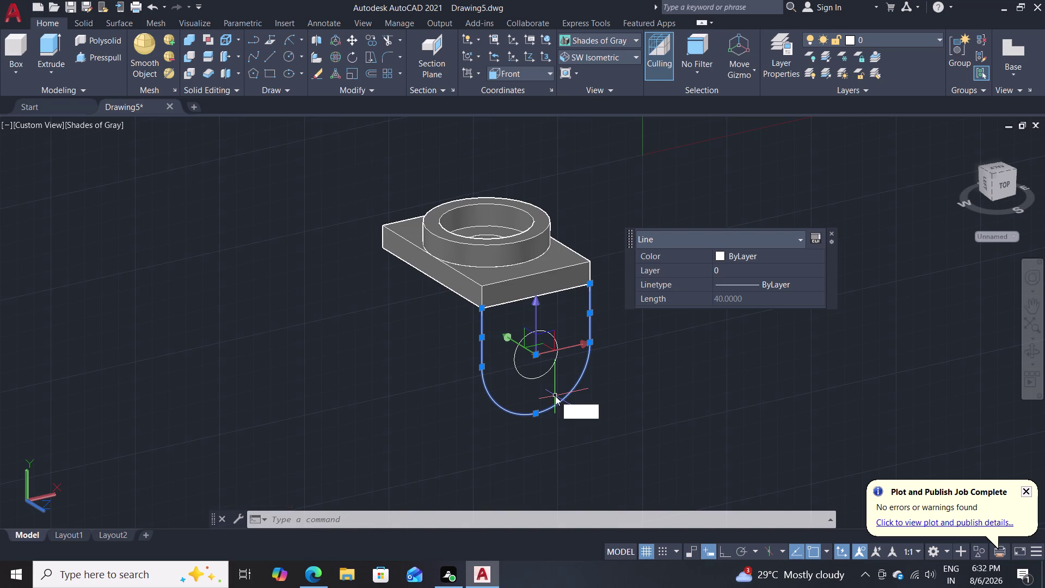
key(Return)
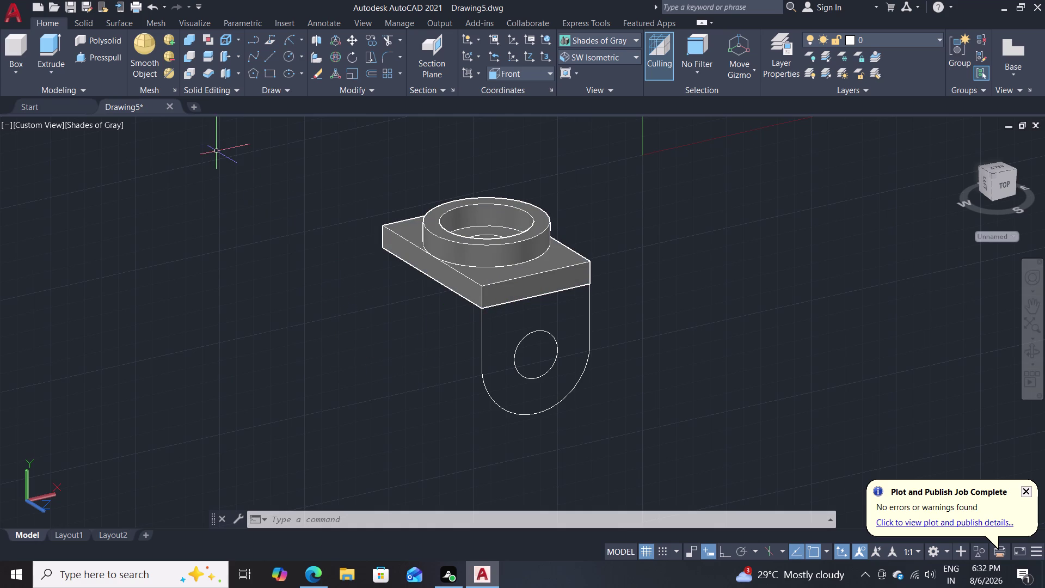
click(90, 53)
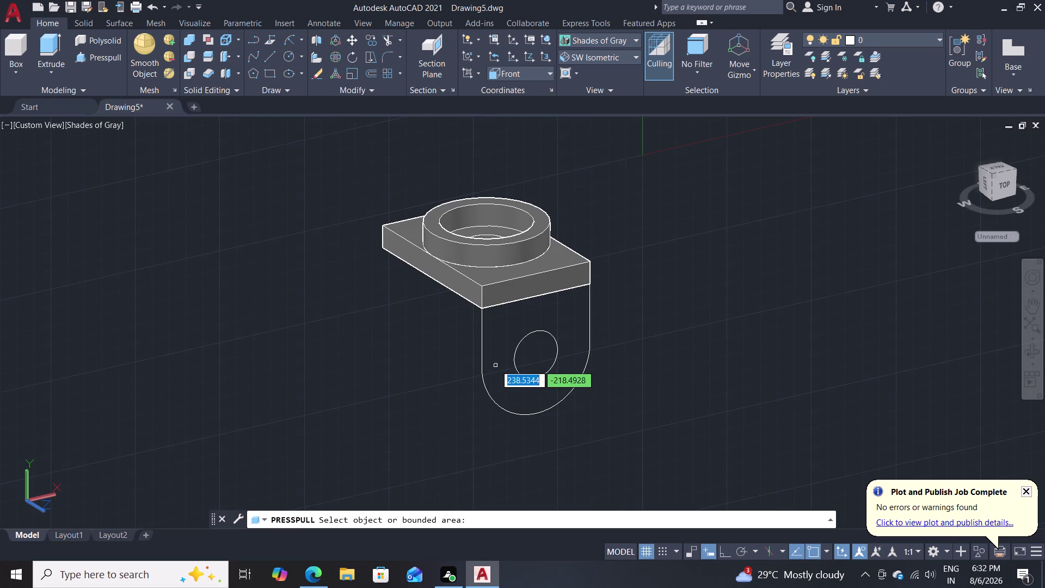
click(482, 348)
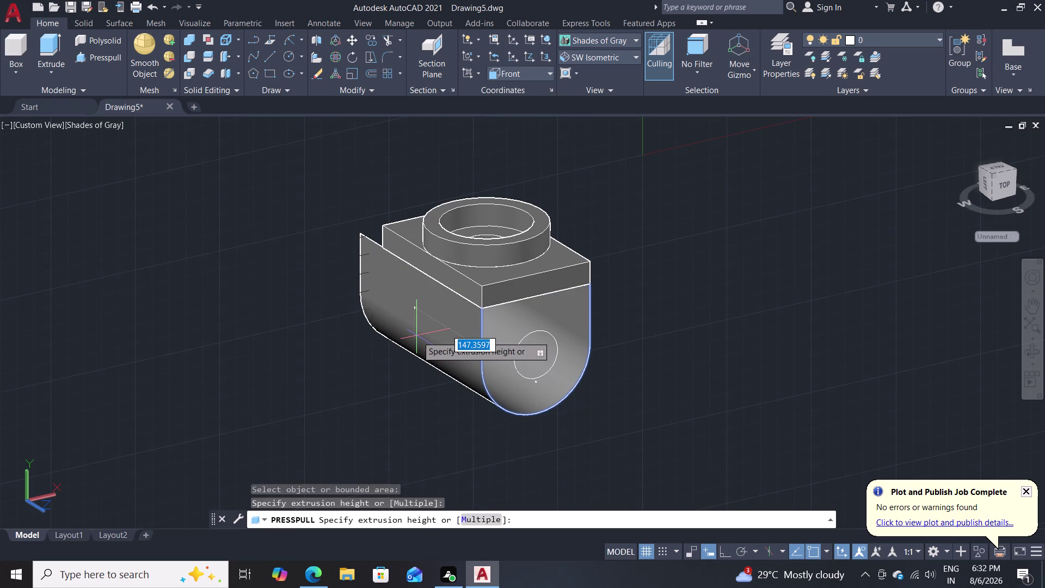
text(2)
text(0)
key(Return)
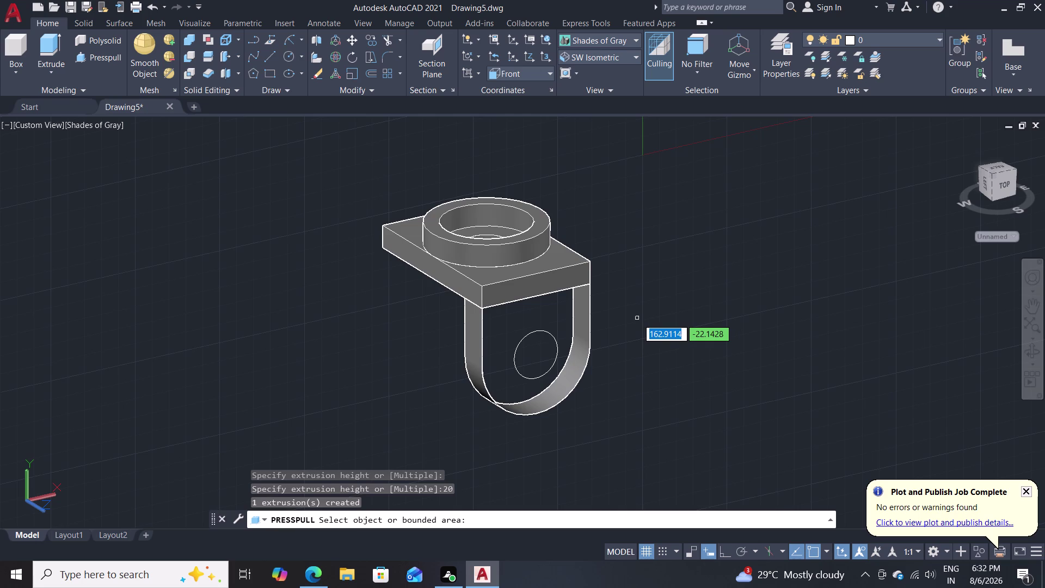
key(ctrl+z)
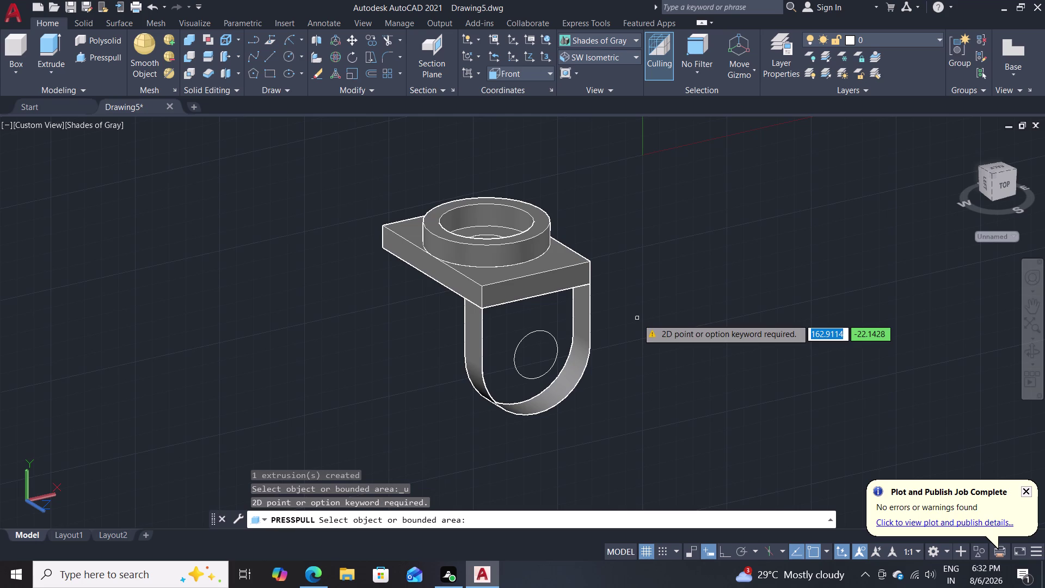
key(Escape)
key(ctrl+z)
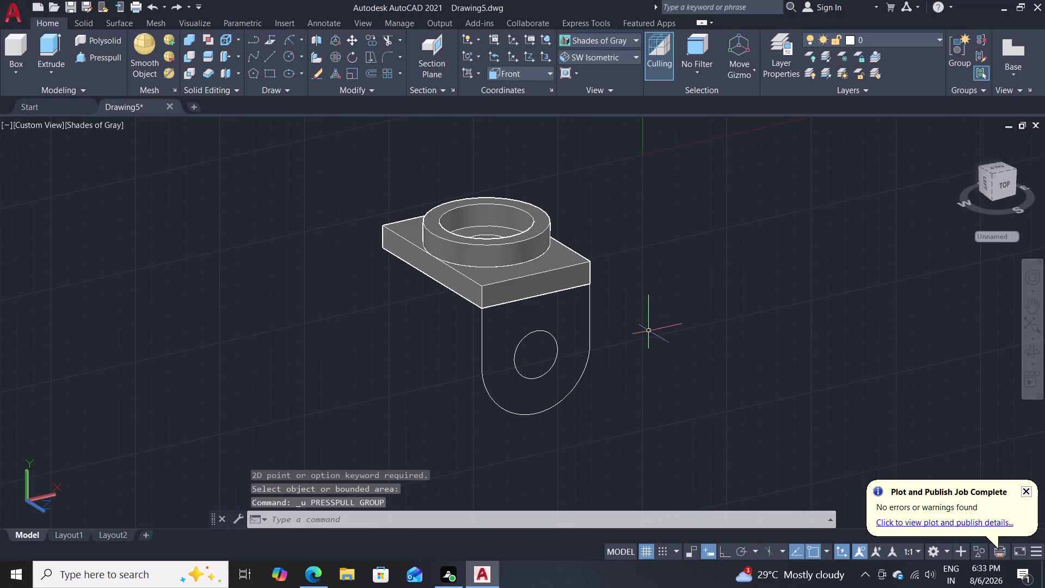
middle_drag(664, 342, 588, 326)
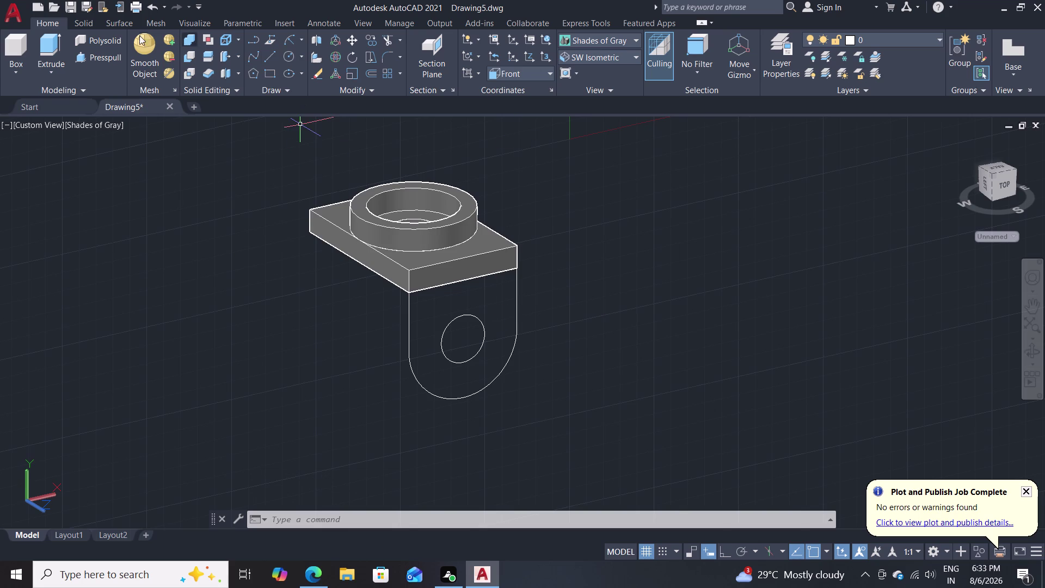
click(100, 58)
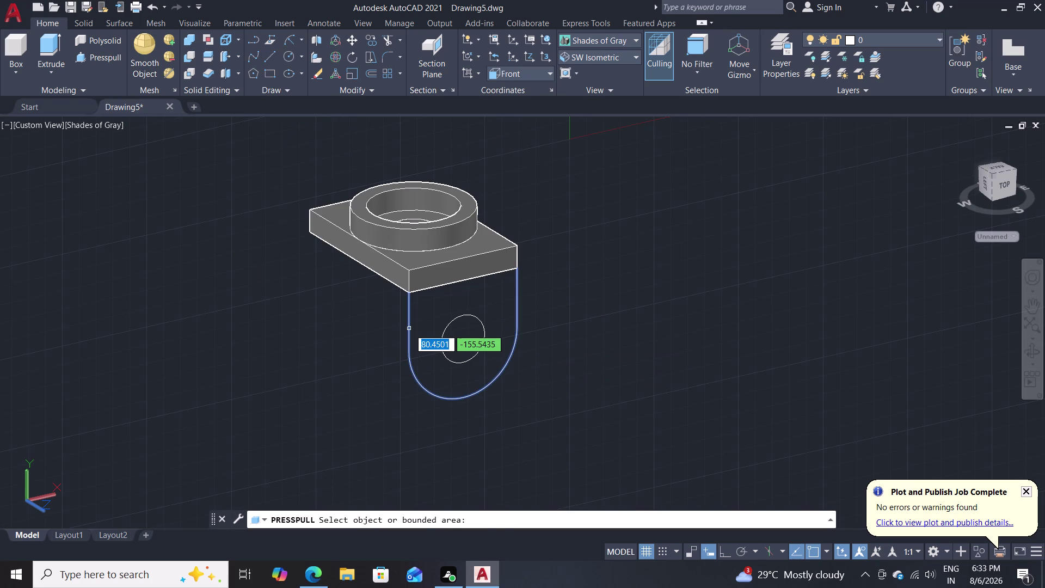
click(410, 329)
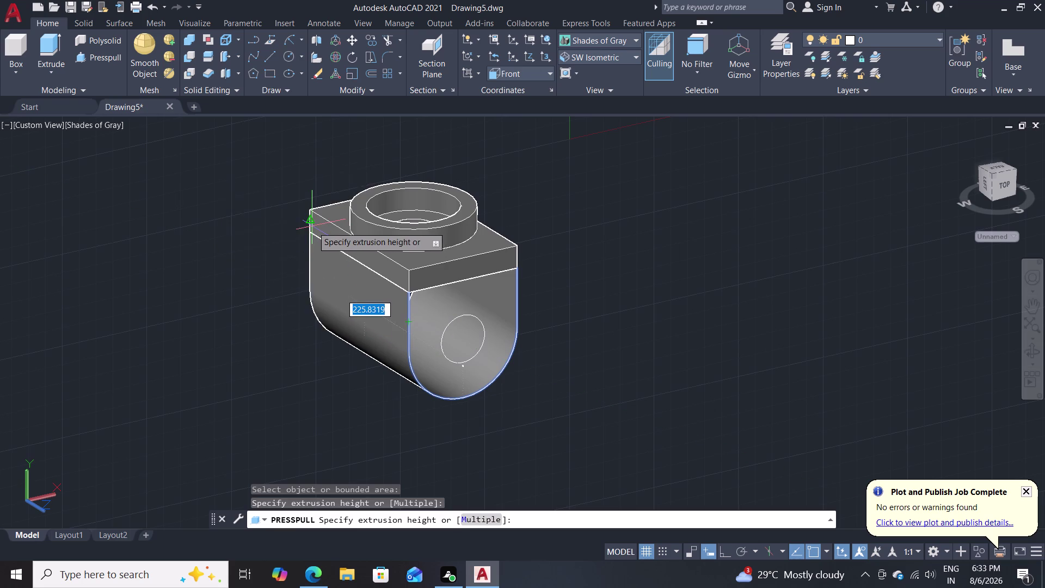
click(308, 237)
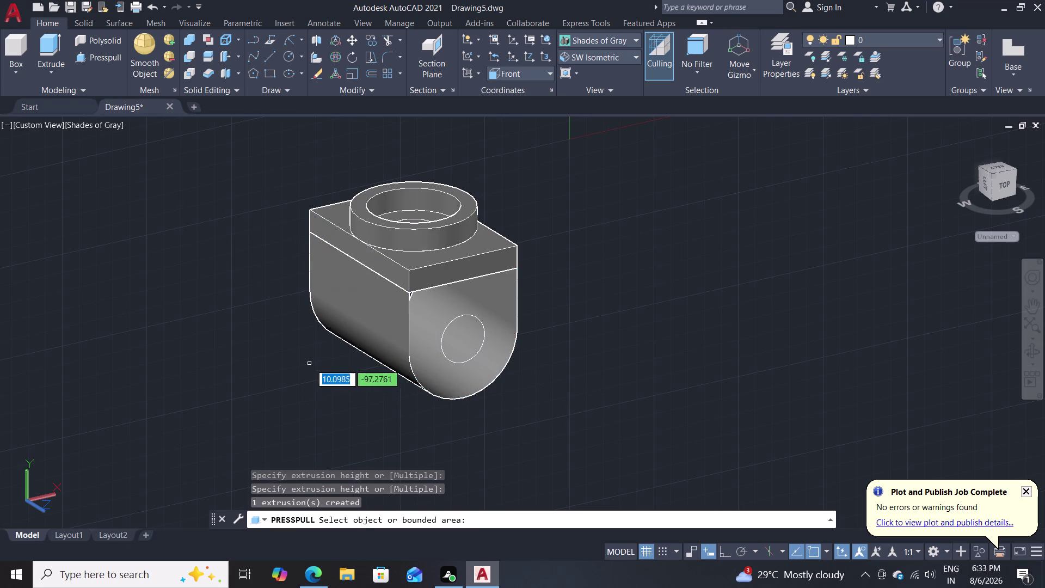
middle_drag(310, 364, 378, 380)
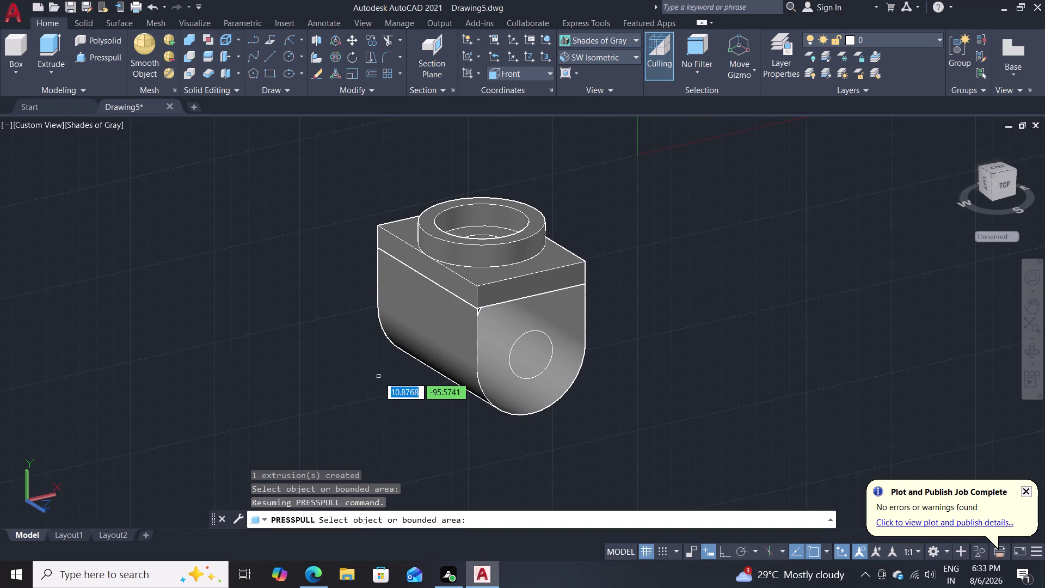
middle_drag(351, 365, 354, 367)
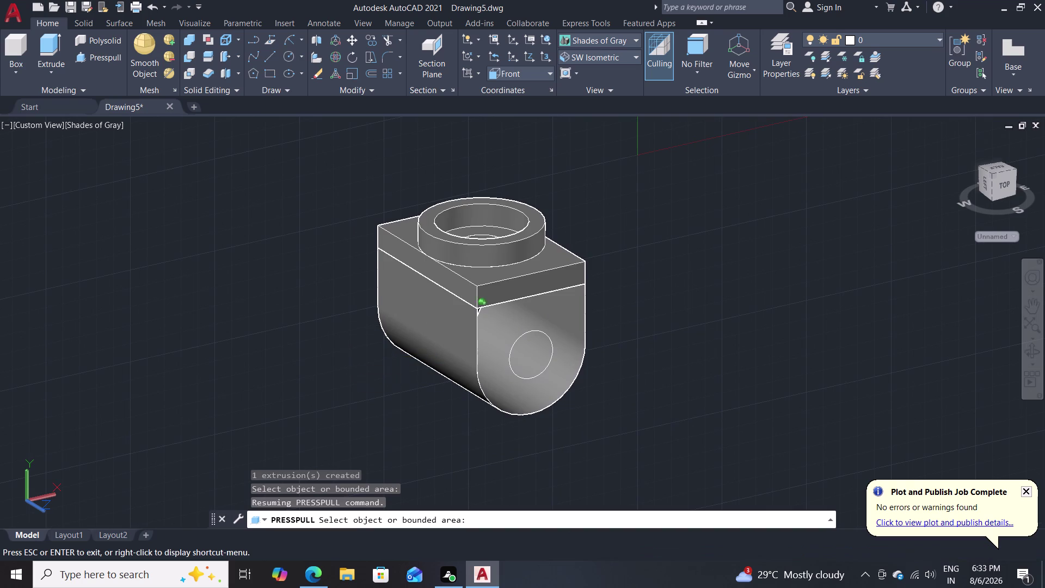
middle_drag(354, 366, 465, 375)
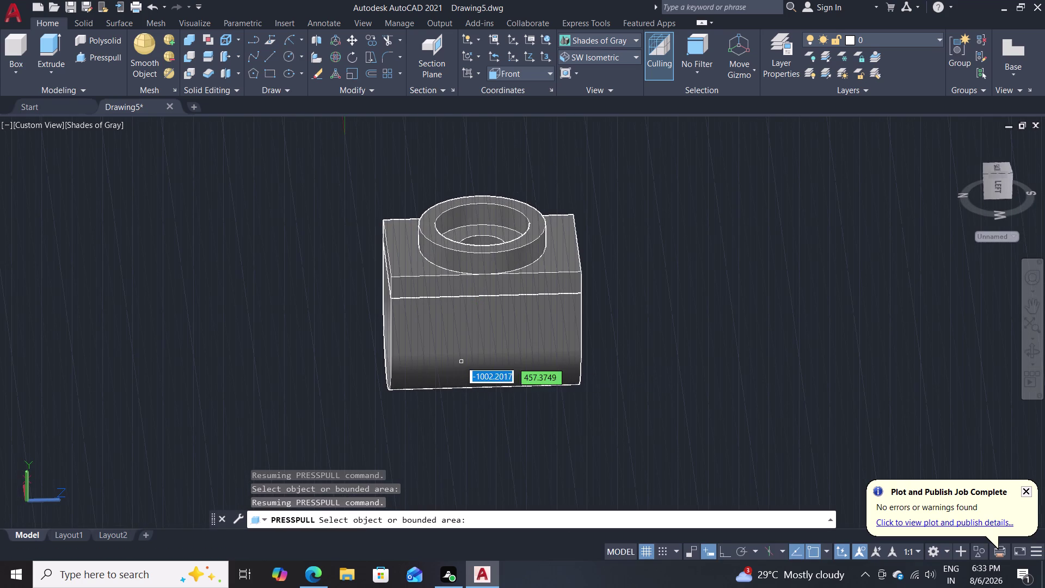
key(Escape)
key(ctrl+z)
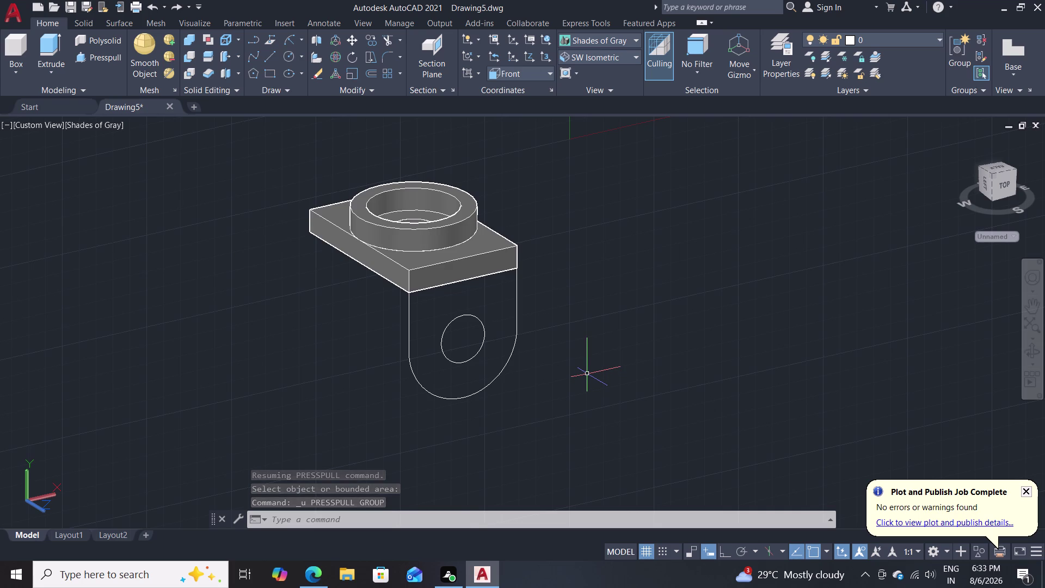
click(1025, 488)
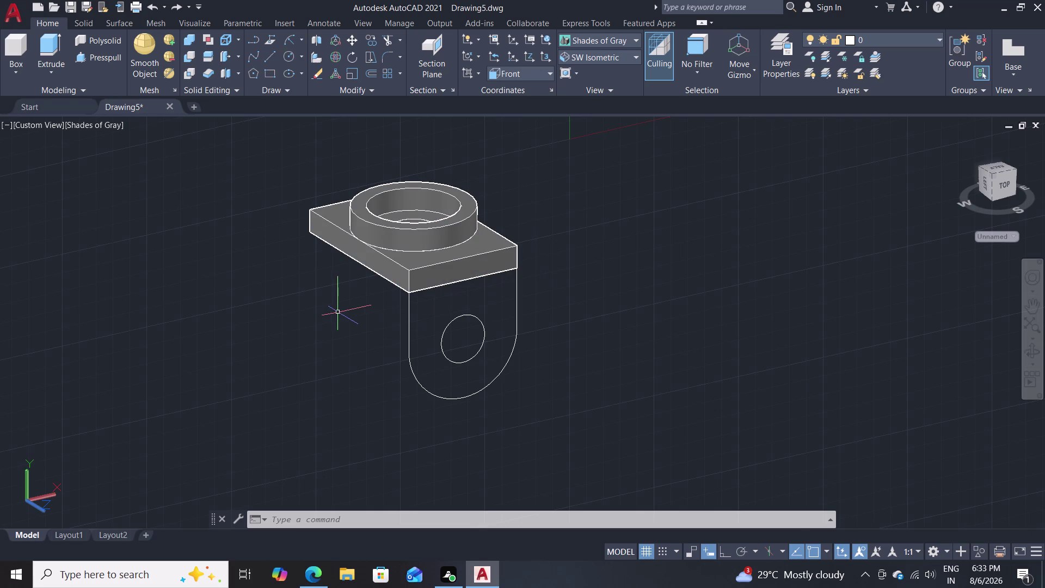
Start a line at the base plate's front-right lower corner and pick a next point.
key(l)
key(Return)
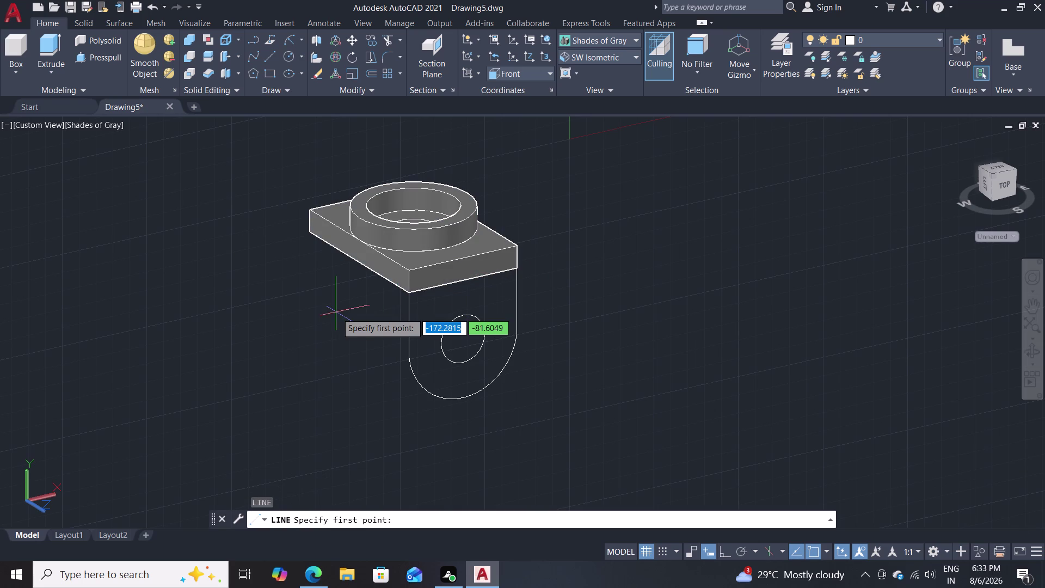
click(408, 295)
click(519, 266)
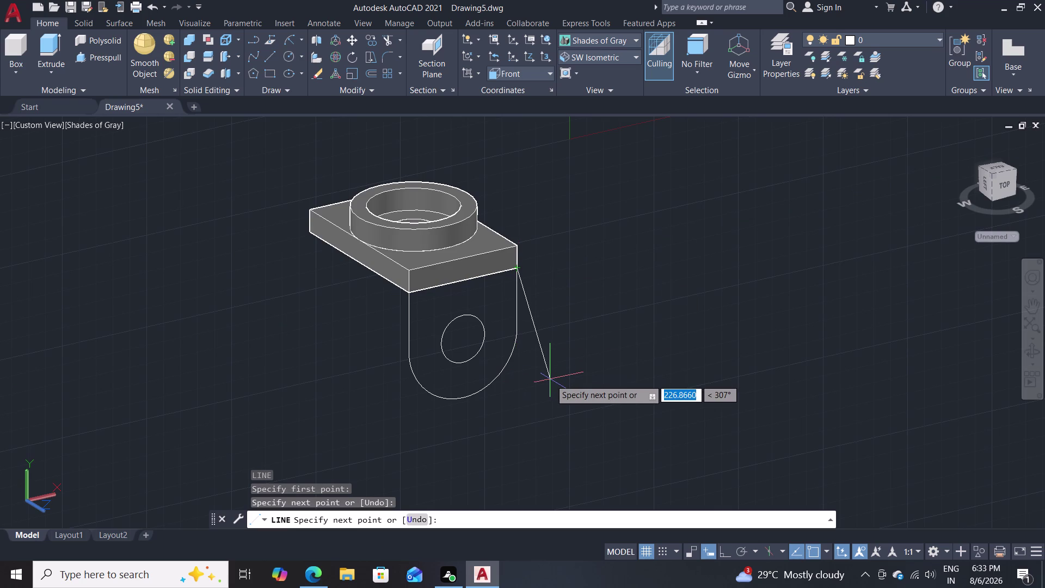
key(Escape)
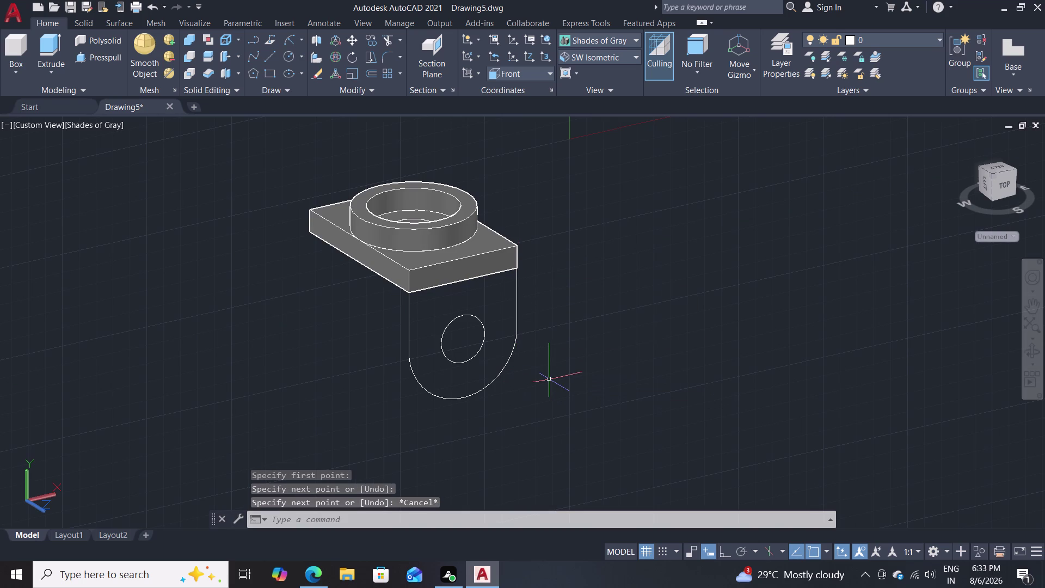
click(464, 279)
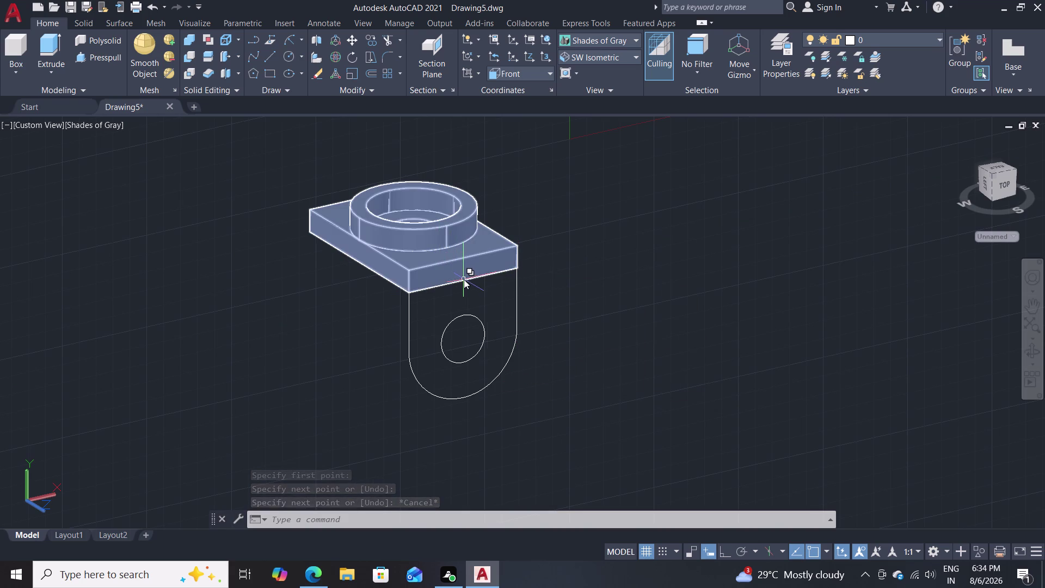
click(499, 349)
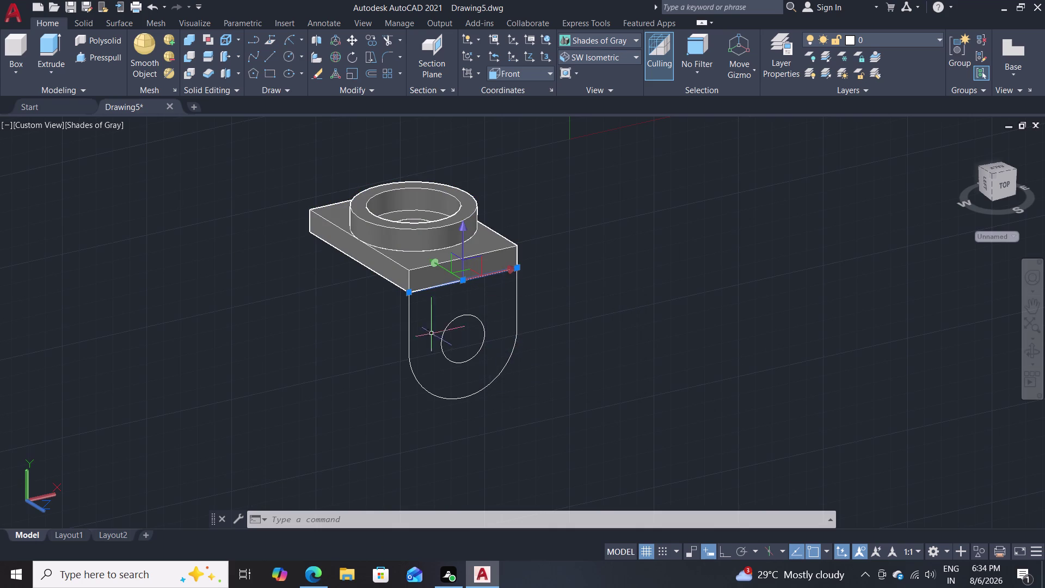
click(408, 334)
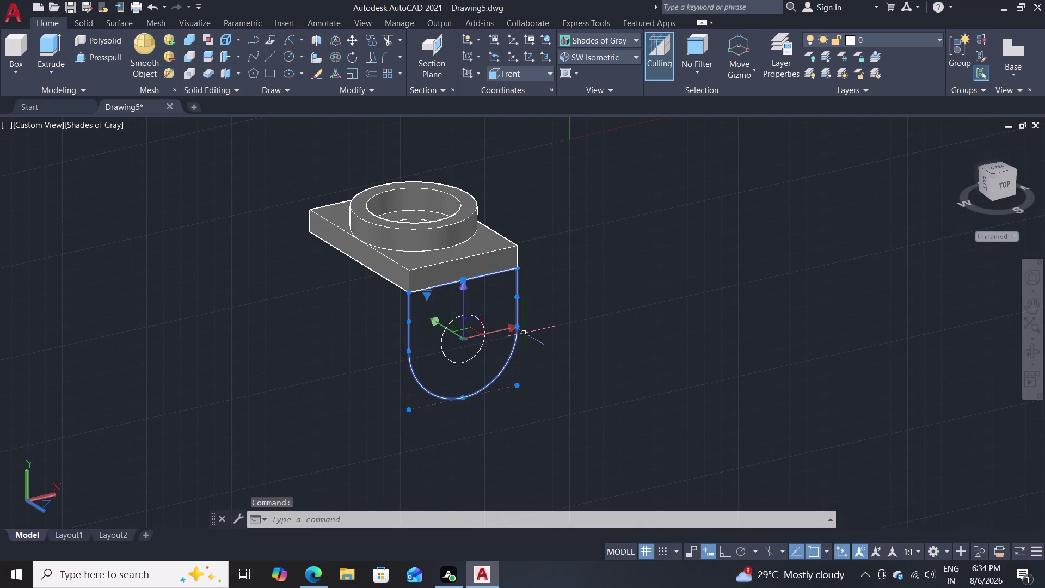
key(j)
key(Return)
click(95, 61)
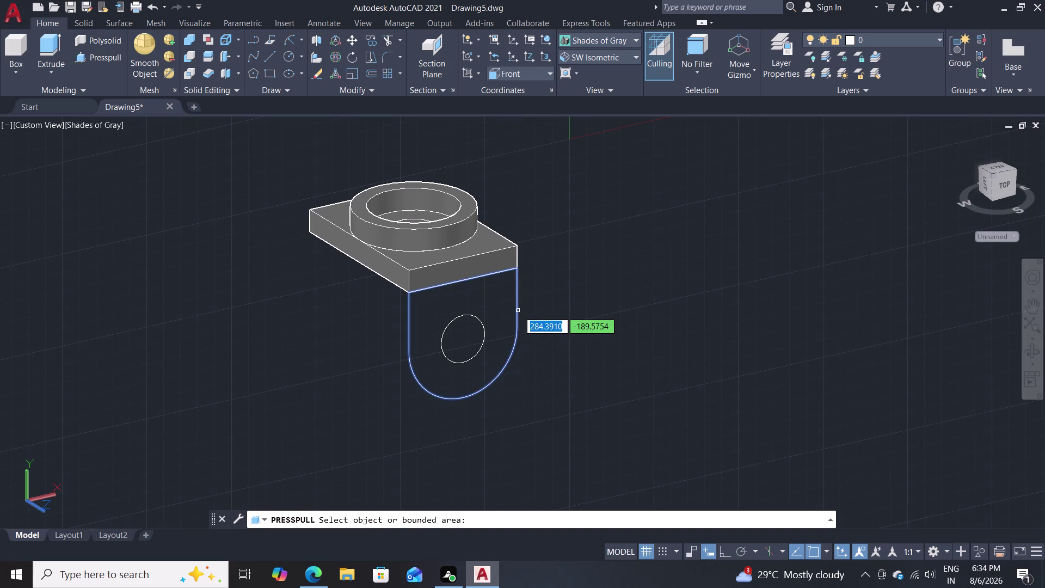
click(414, 336)
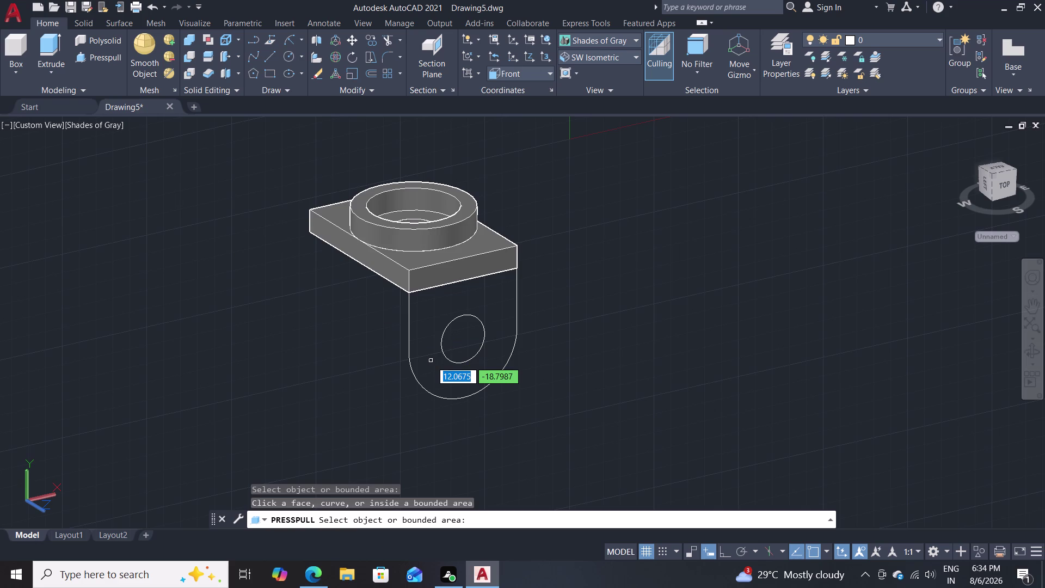
click(408, 318)
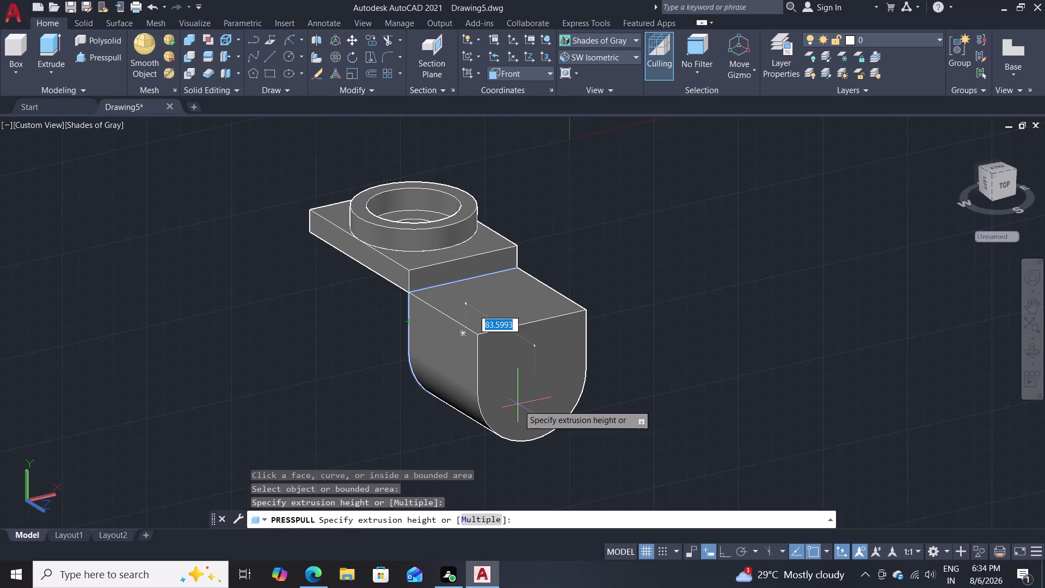
click(566, 437)
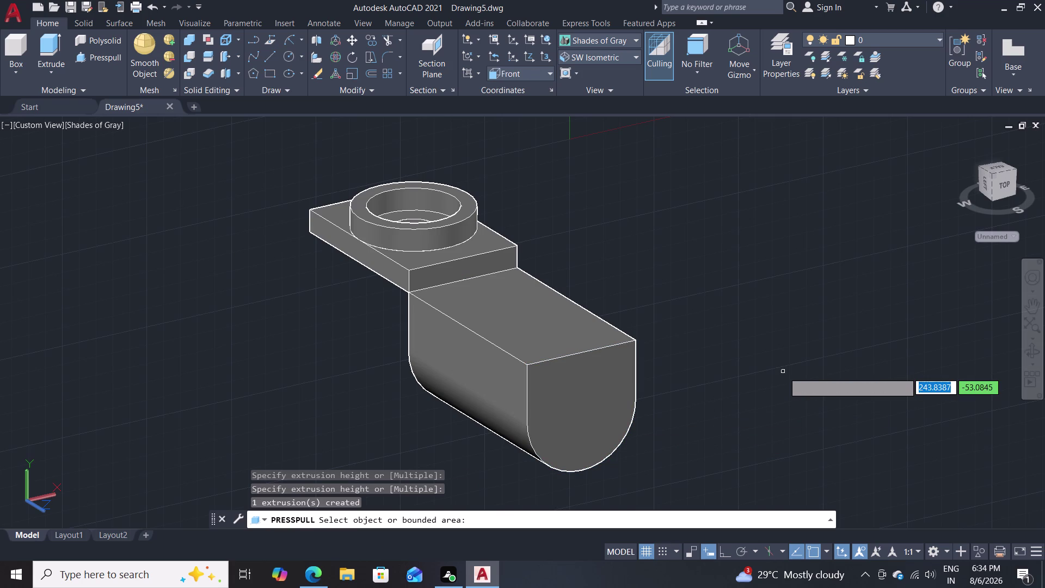
key(ctrl+z)
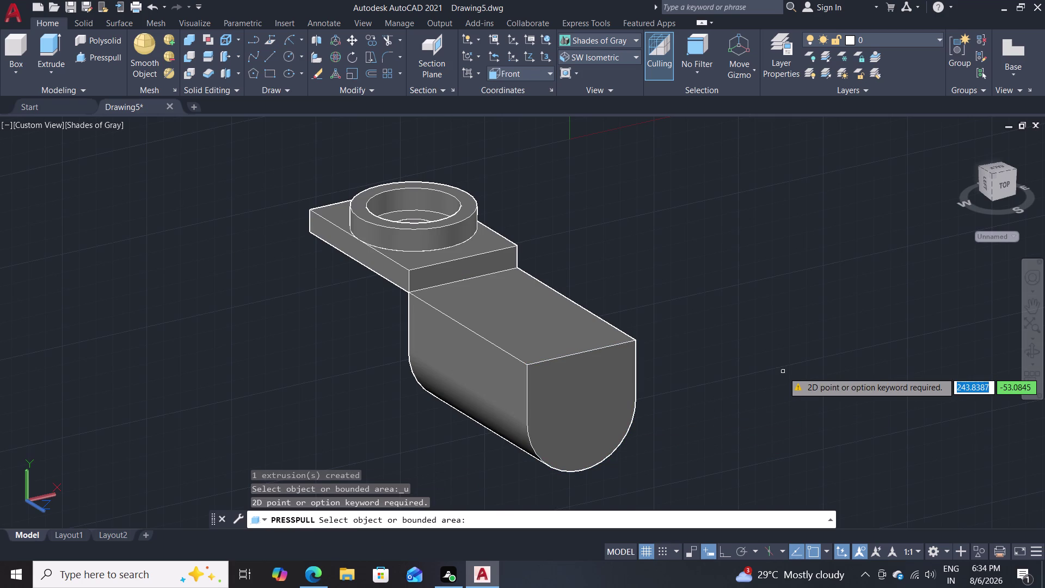
key(Escape)
key(ctrl+z)
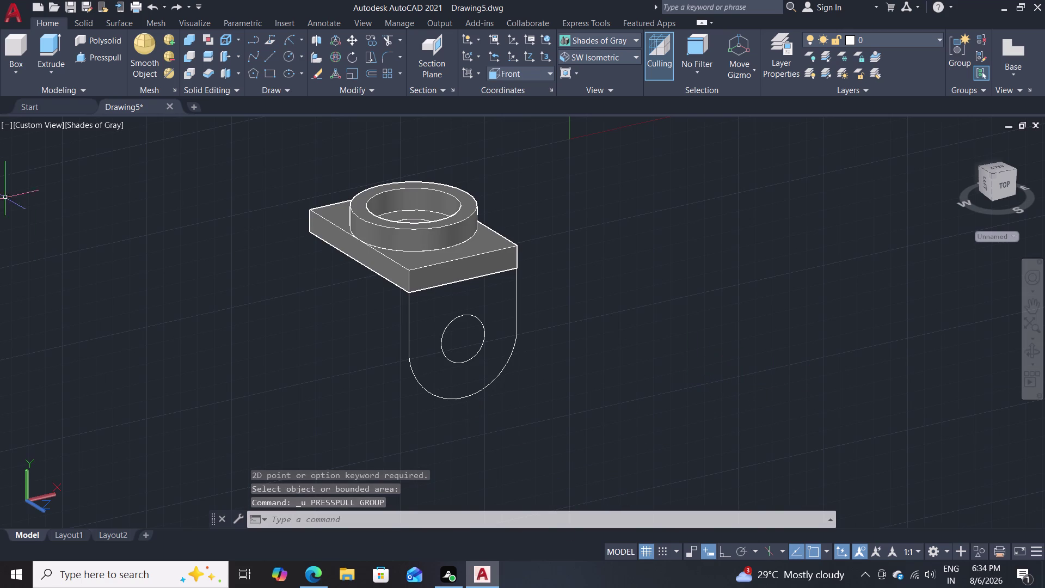
Press-pull the lug profile 20 units into a solid tab.
click(83, 60)
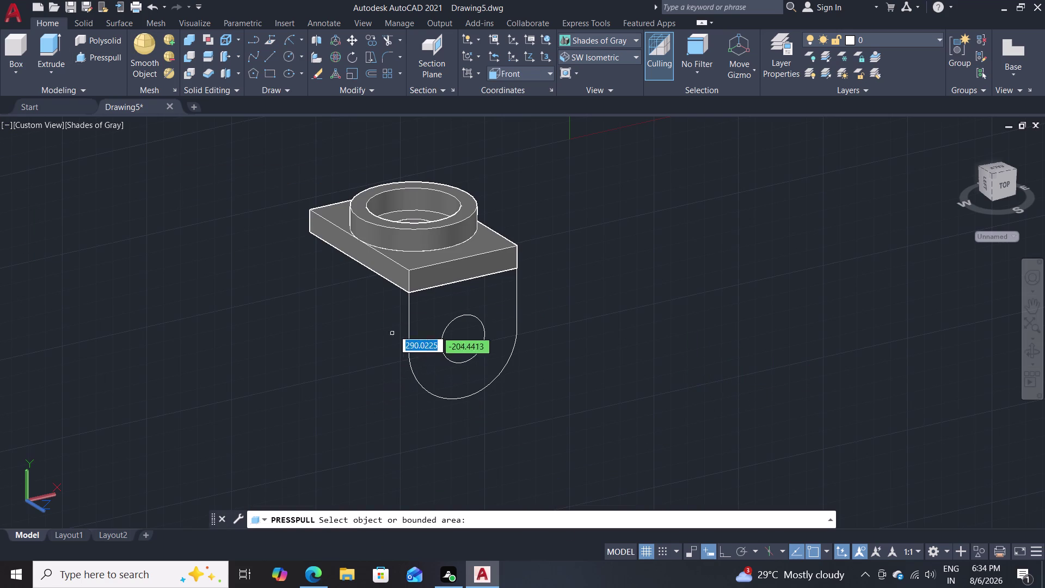
click(410, 325)
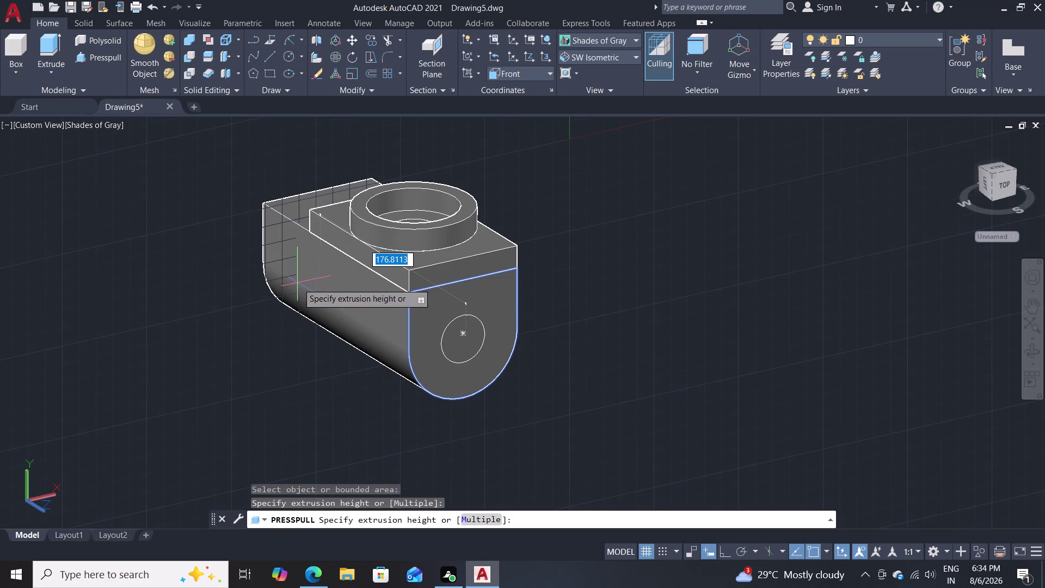
text(20)
key(Return)
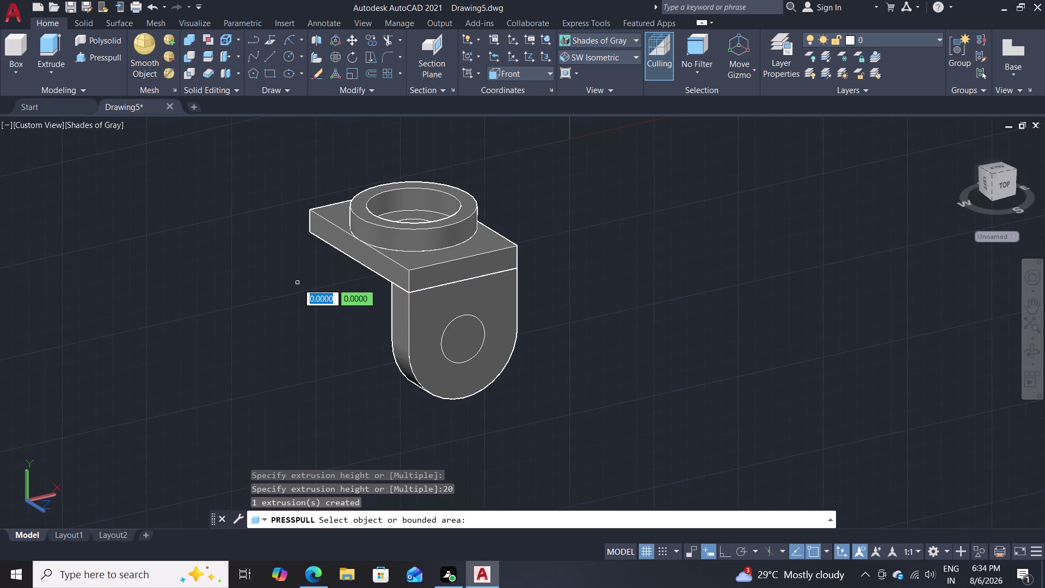
key(Escape)
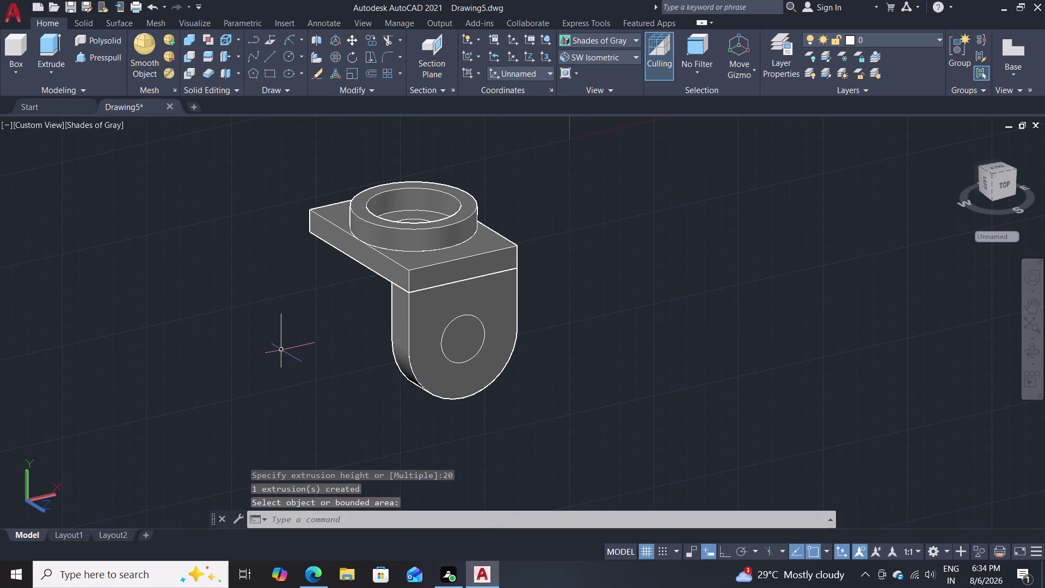
middle_drag(287, 358, 332, 336)
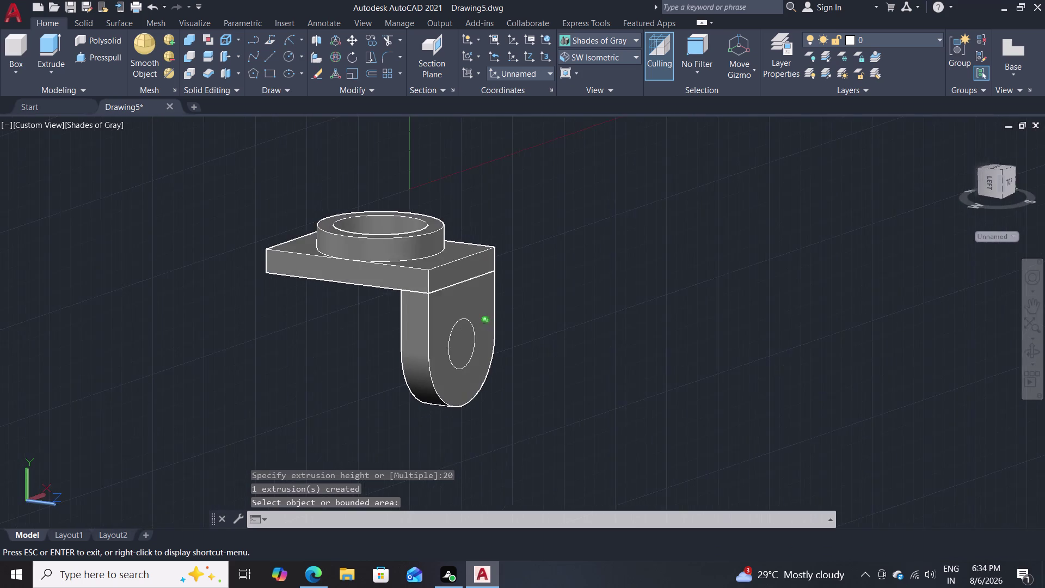
Push the lug's circle through the tab with Presspull to cut the hole.
middle_drag(333, 335, 320, 340)
scroll(up, 3)
scroll(down, 3)
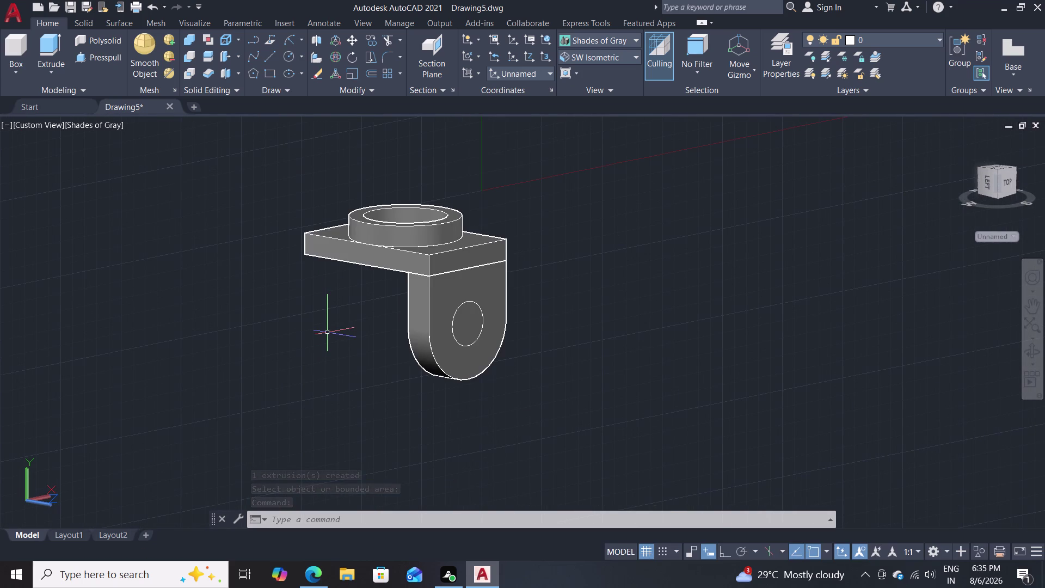
click(110, 59)
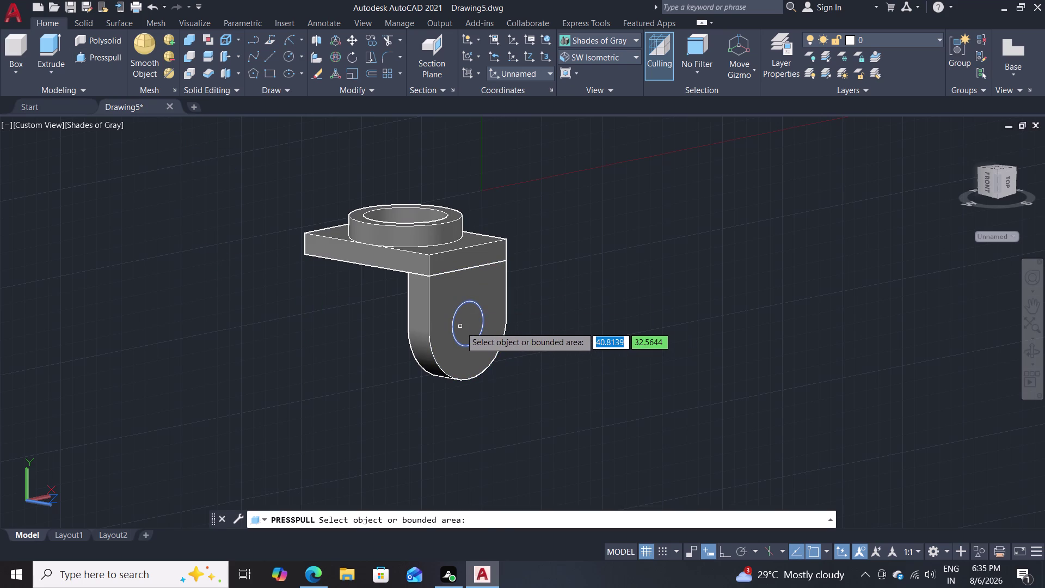
click(465, 329)
click(292, 322)
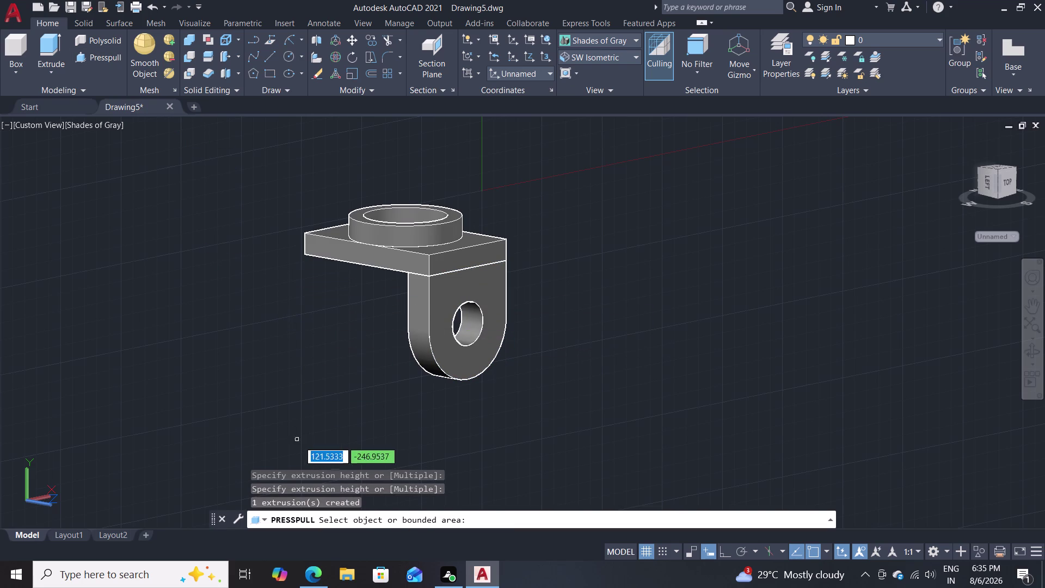
key(Escape)
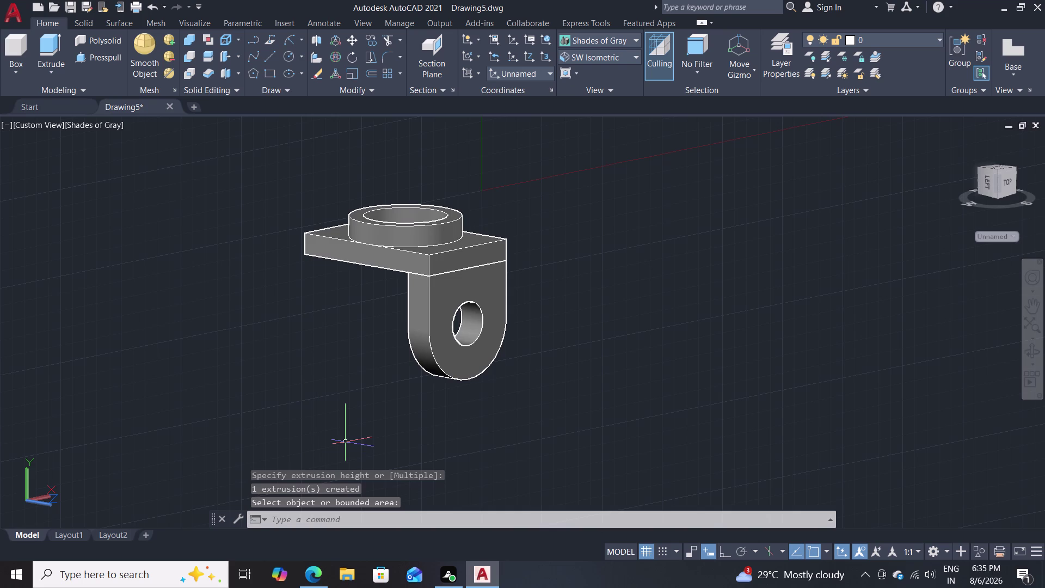
text(co)
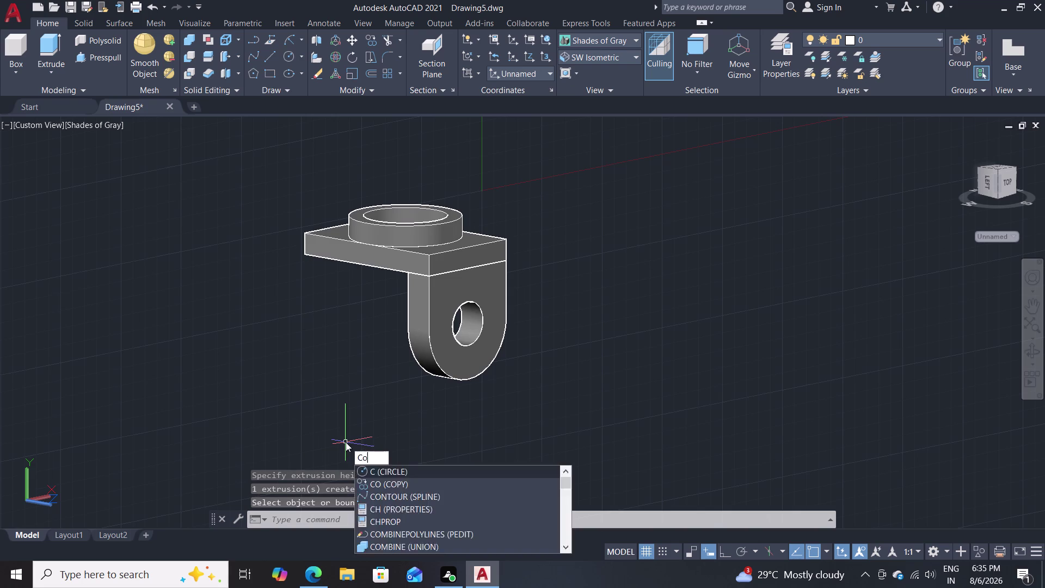
key(Return)
click(442, 332)
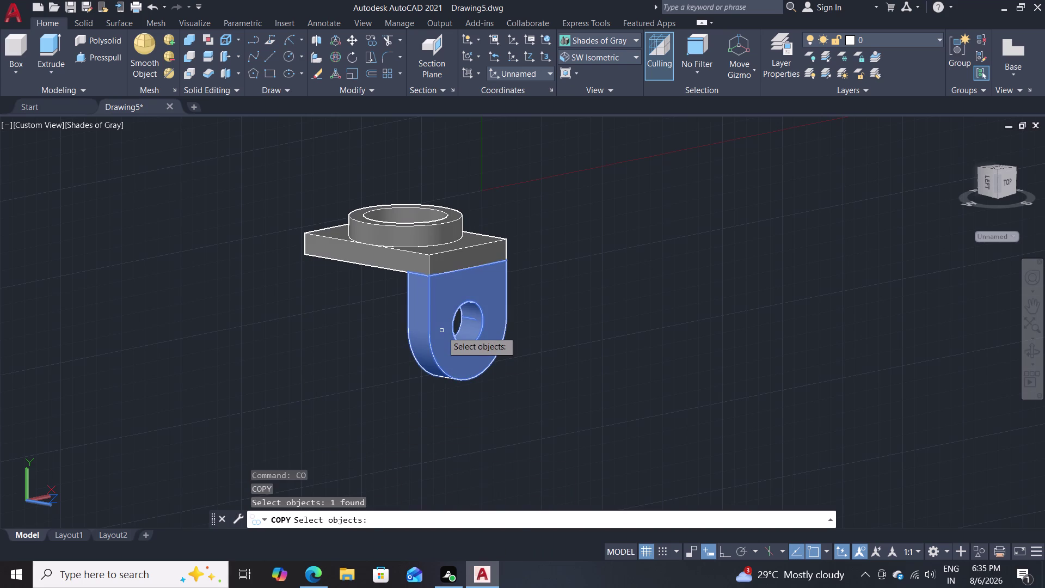
key(Return)
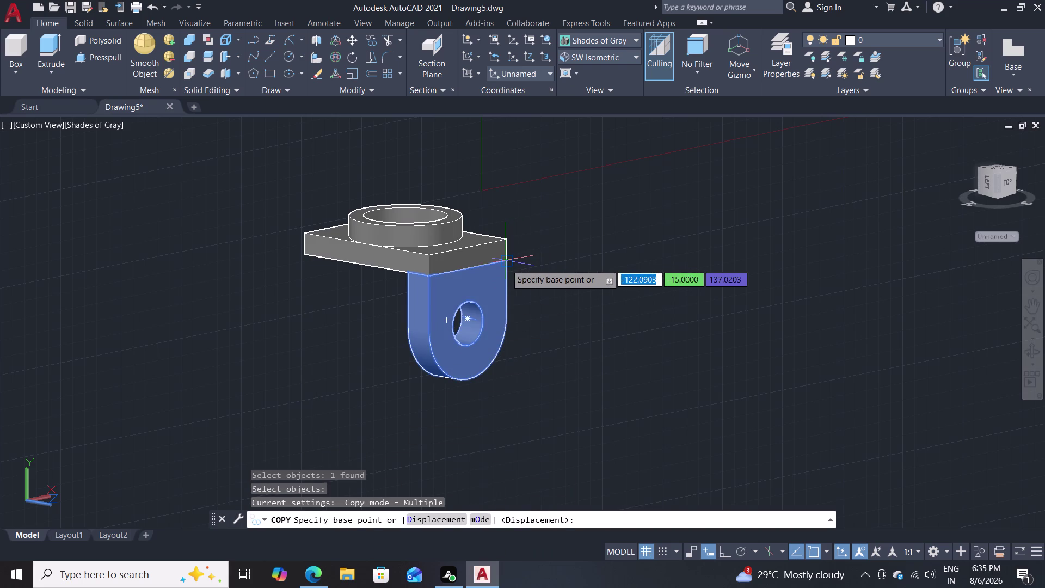
click(504, 264)
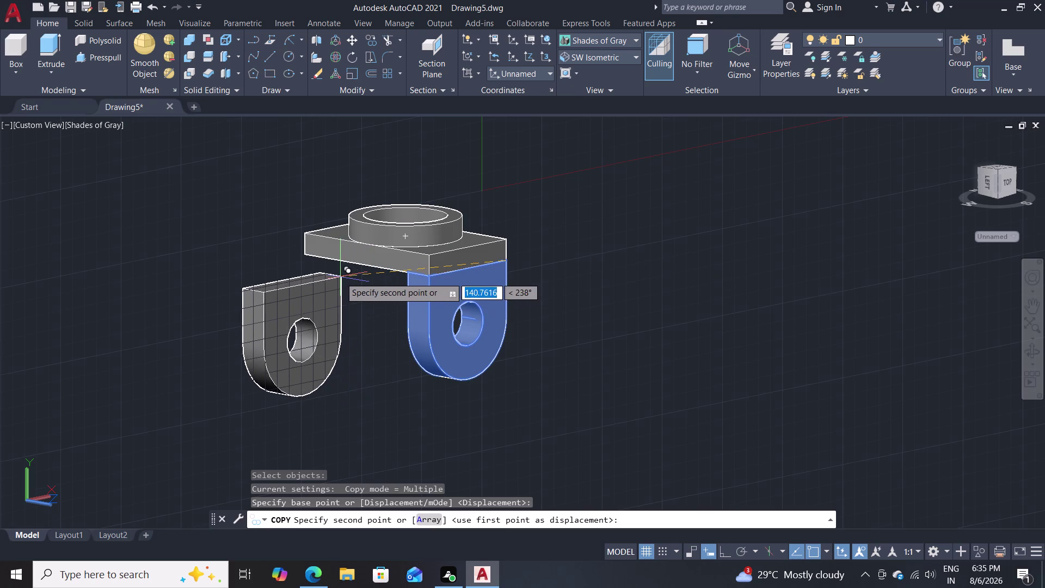
middle_drag(338, 278, 532, 319)
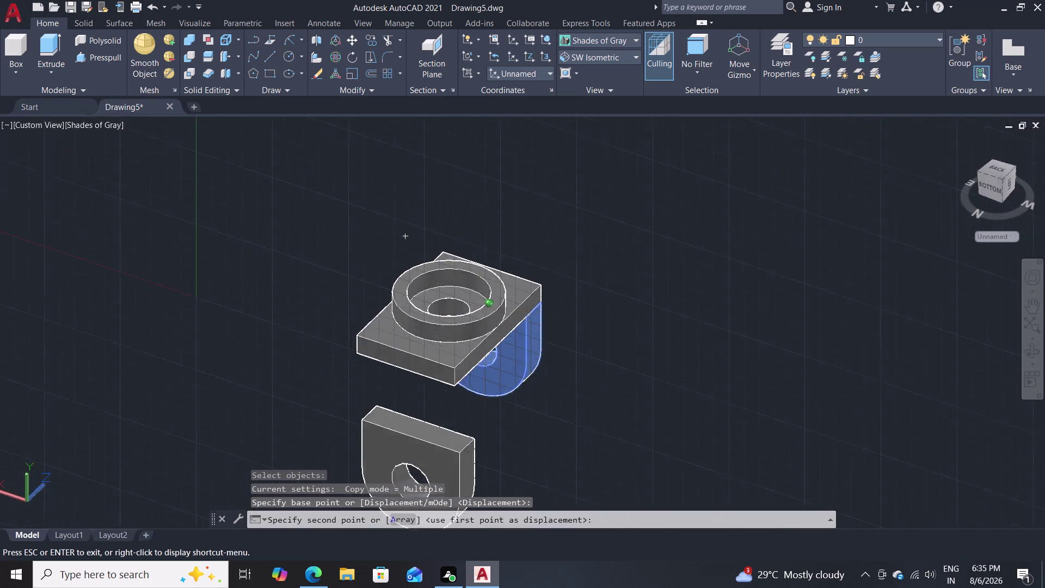
middle_drag(532, 319, 571, 294)
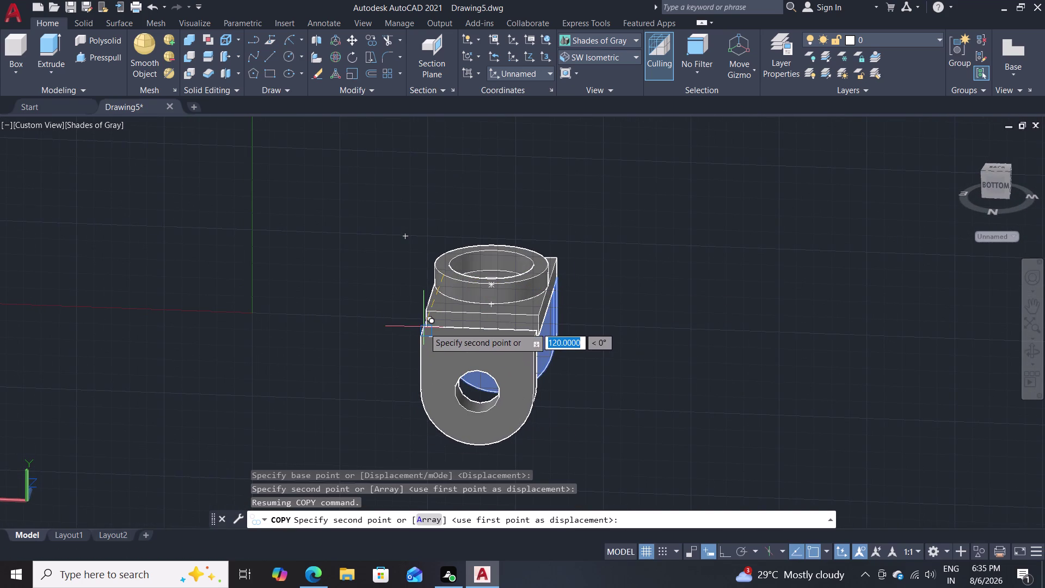
scroll(up, 3)
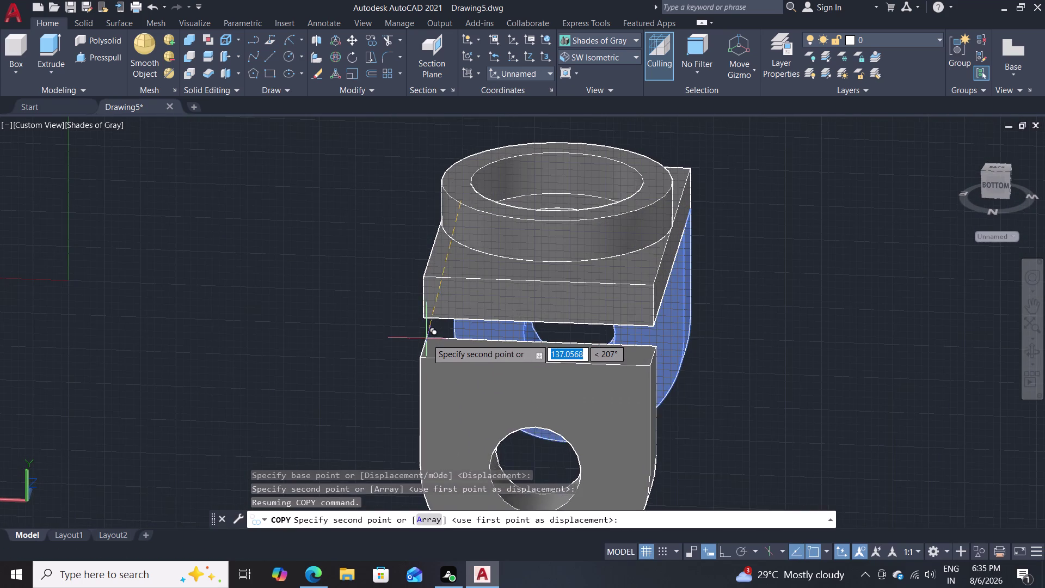
scroll(up, 3)
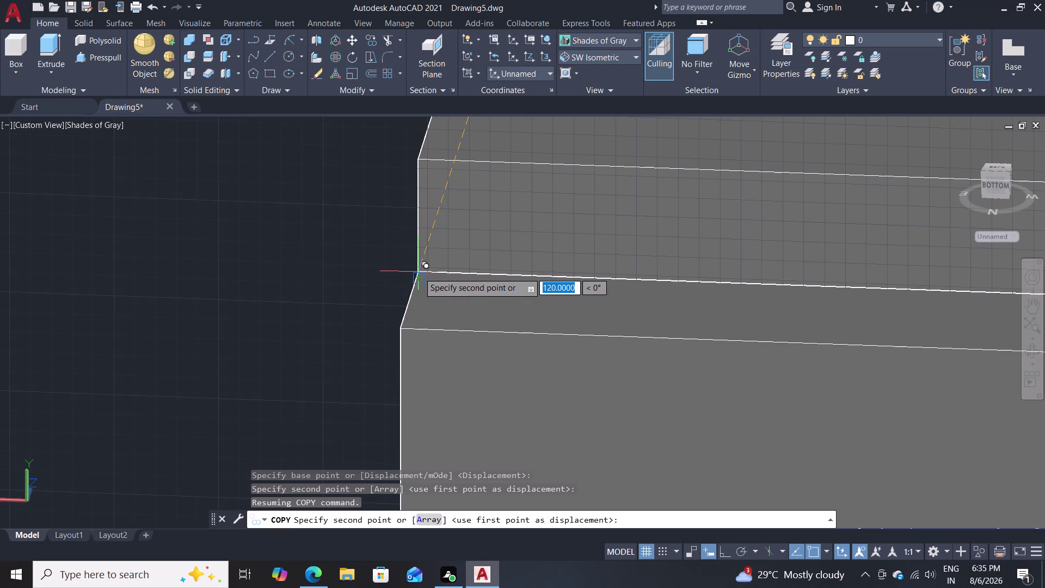
click(418, 272)
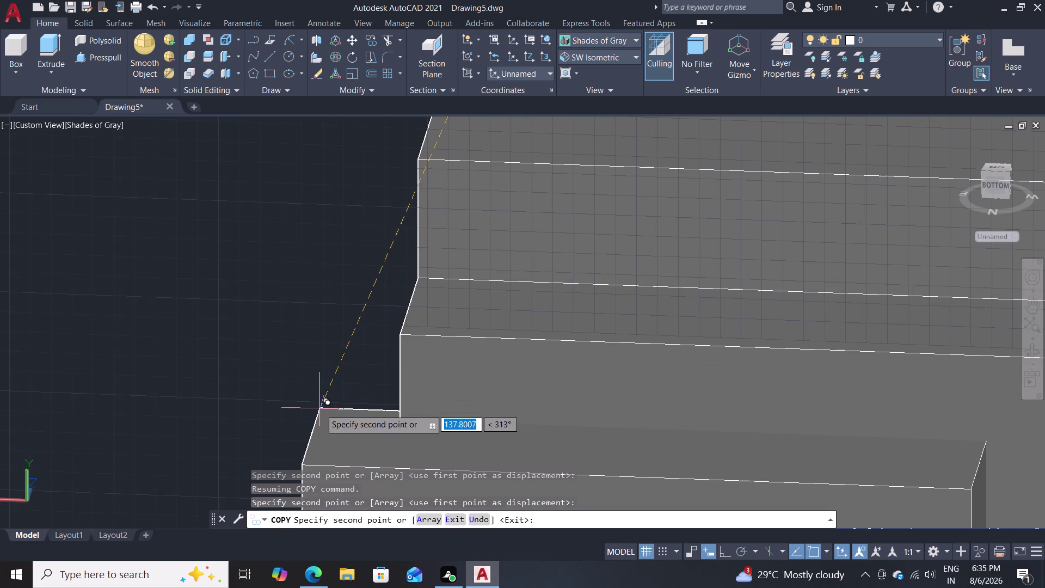
key(Escape)
scroll(down, 3)
key(ctrl+z)
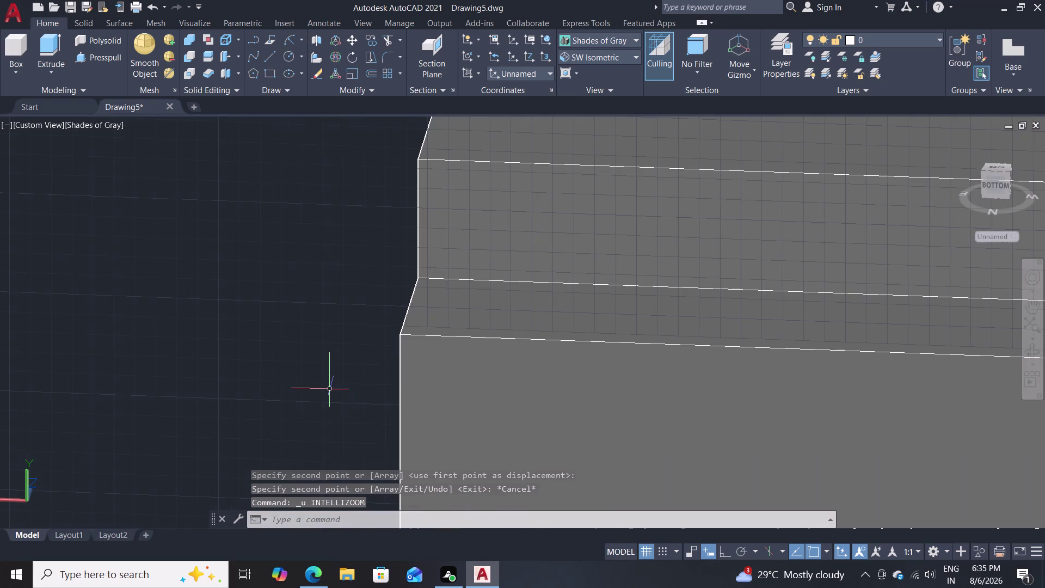
key(ctrl+z)
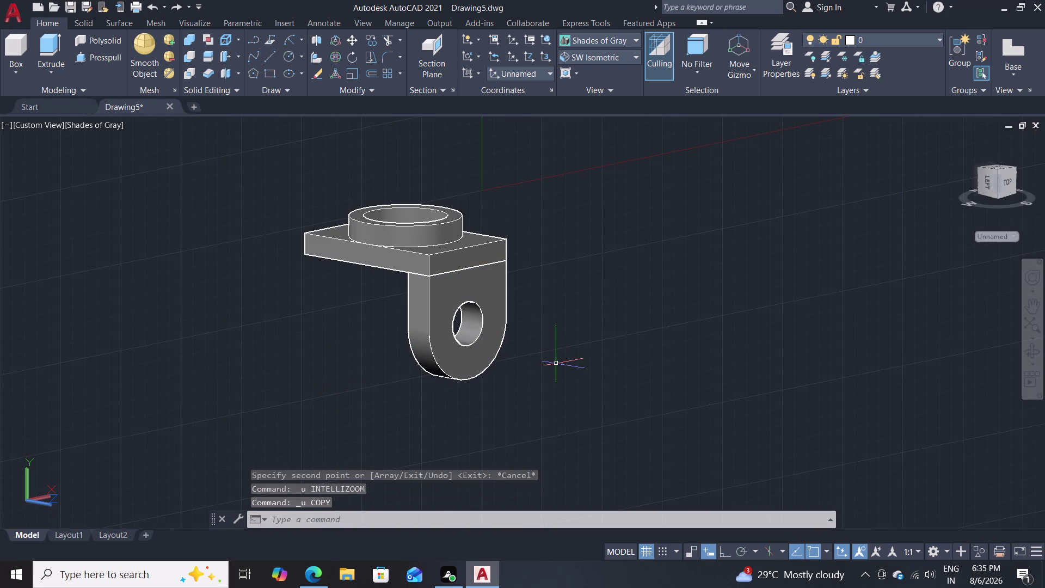
Copy the lug from its top corner to the far corner of the base plate.
text(co)
key(Return)
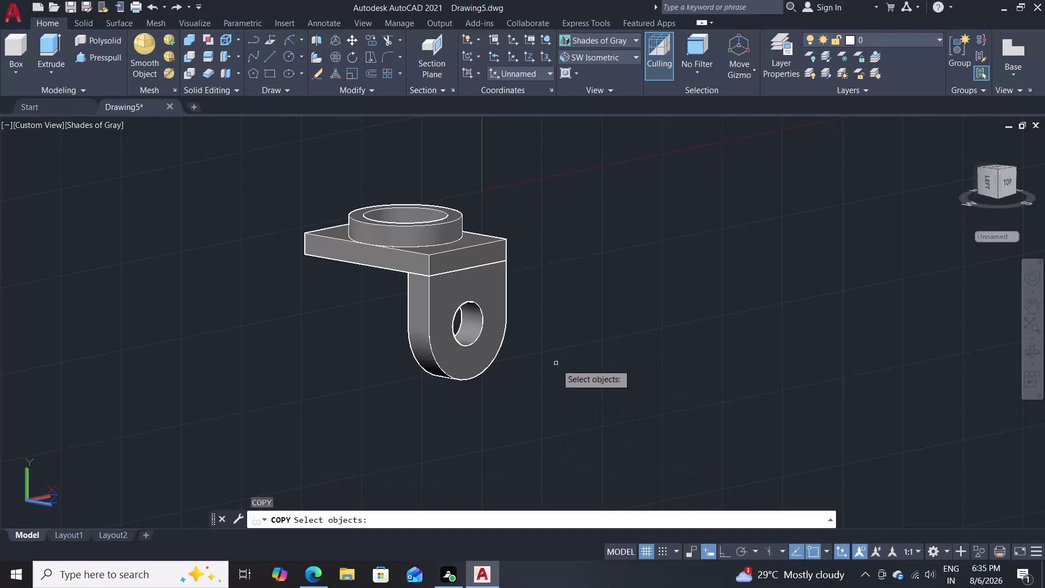
click(487, 307)
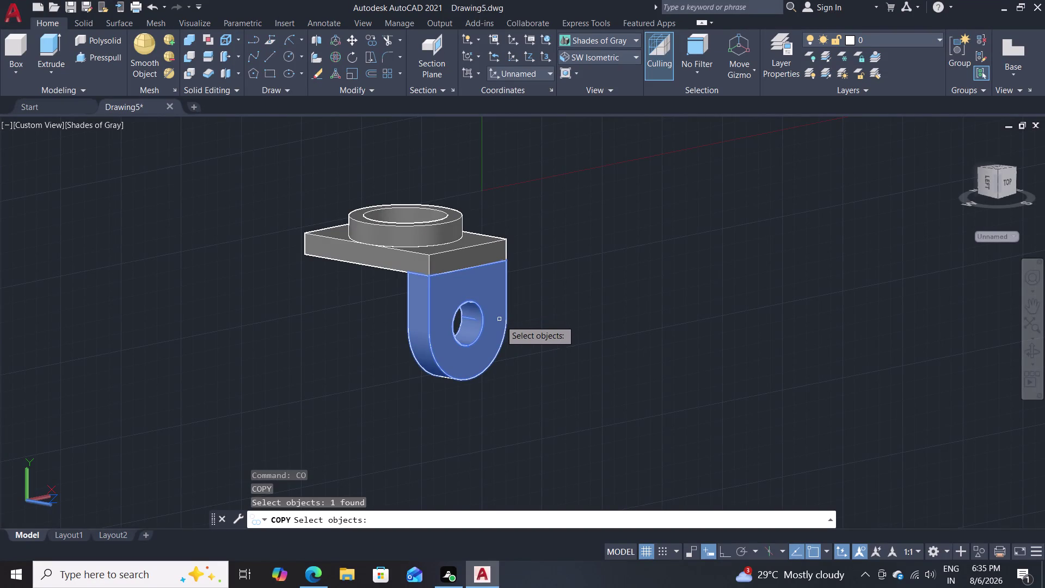
key(Return)
scroll(up, 3)
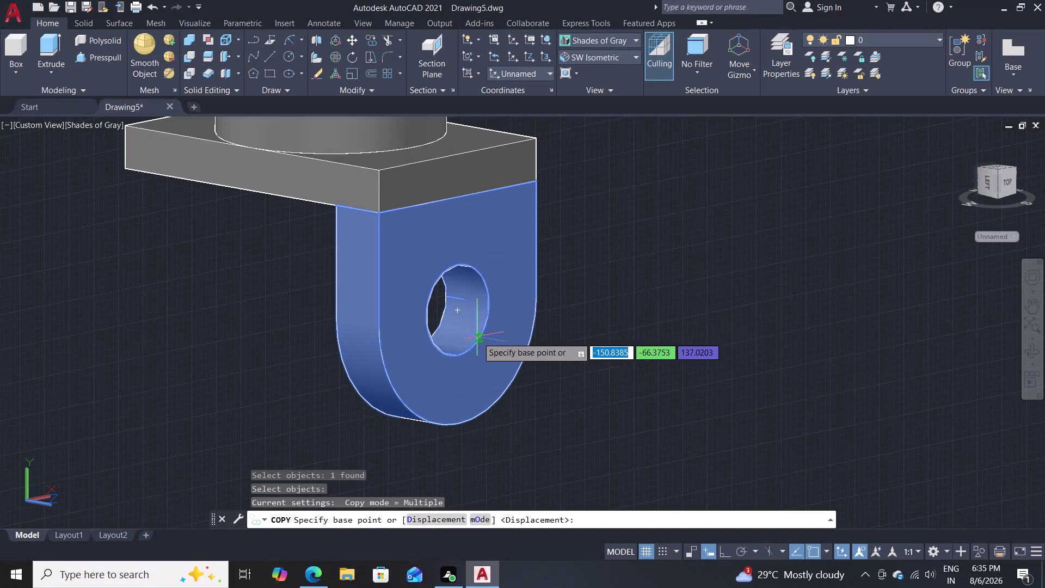
middle_drag(277, 326, 324, 404)
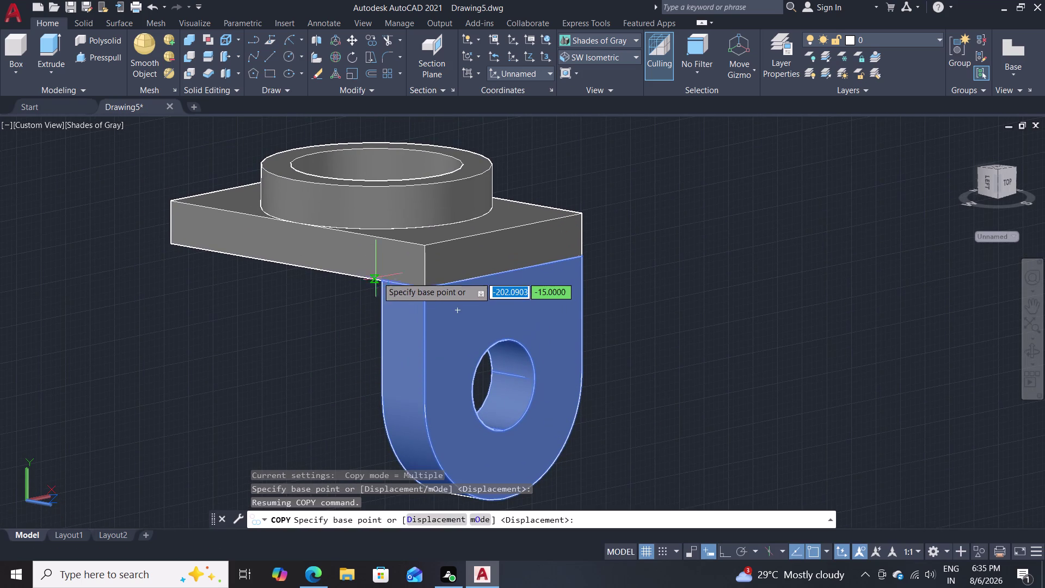
click(379, 284)
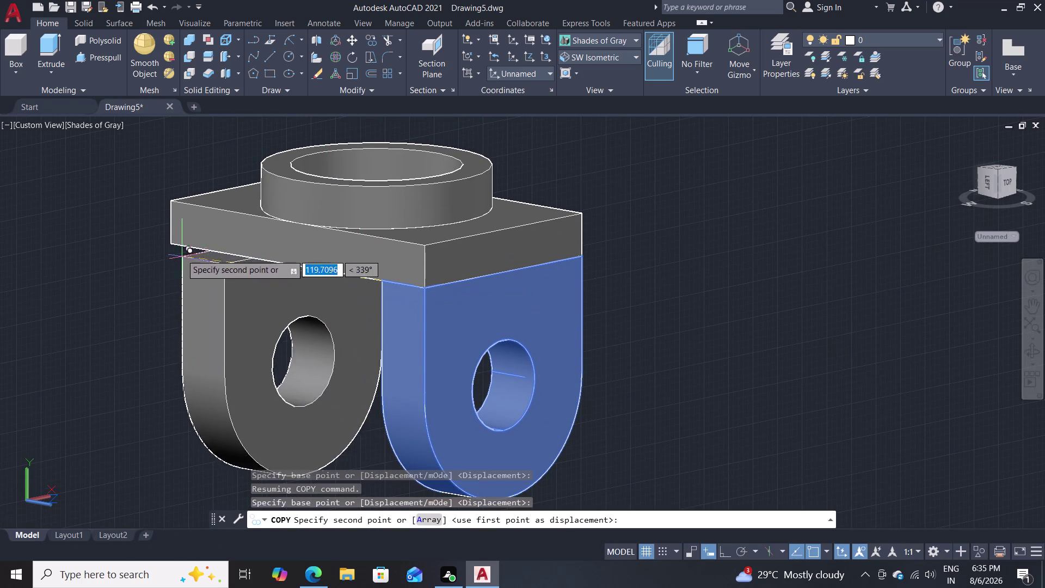
click(170, 241)
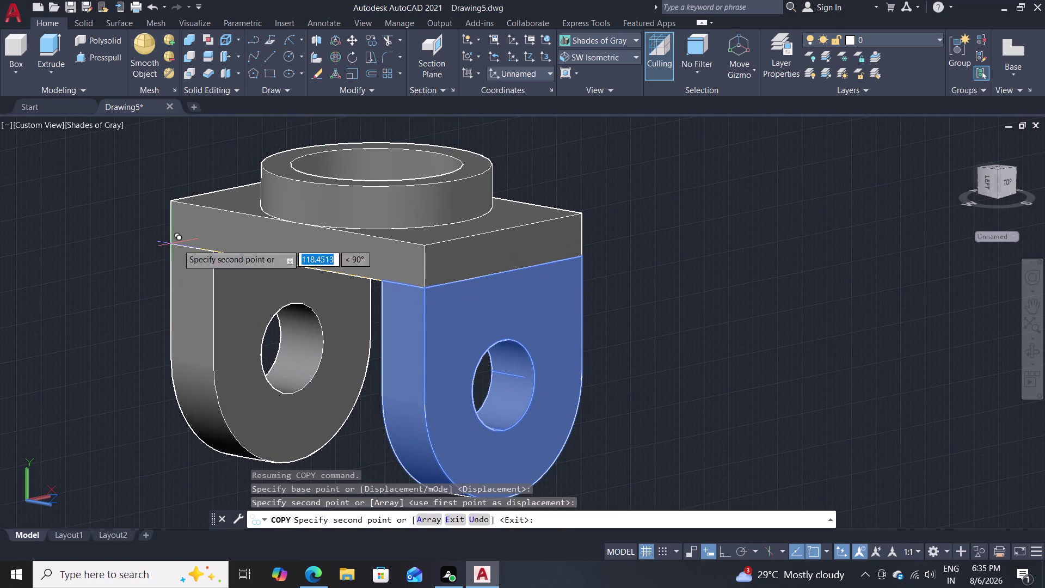
key(Escape)
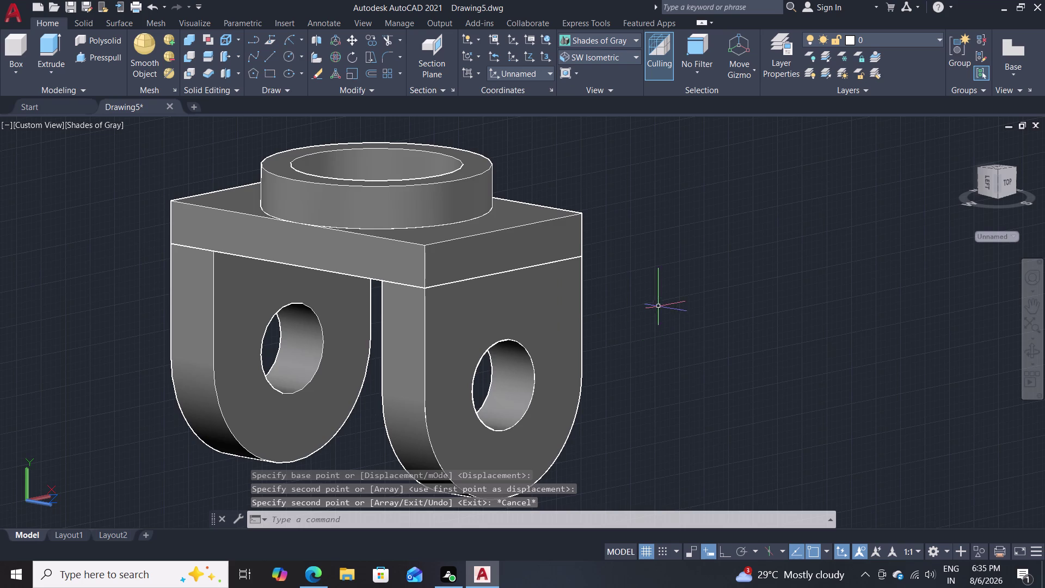
middle_drag(662, 320, 660, 368)
middle_click(661, 367)
middle_click(661, 367)
middle_drag(660, 368, 667, 369)
scroll(down, 3)
scroll(up, 3)
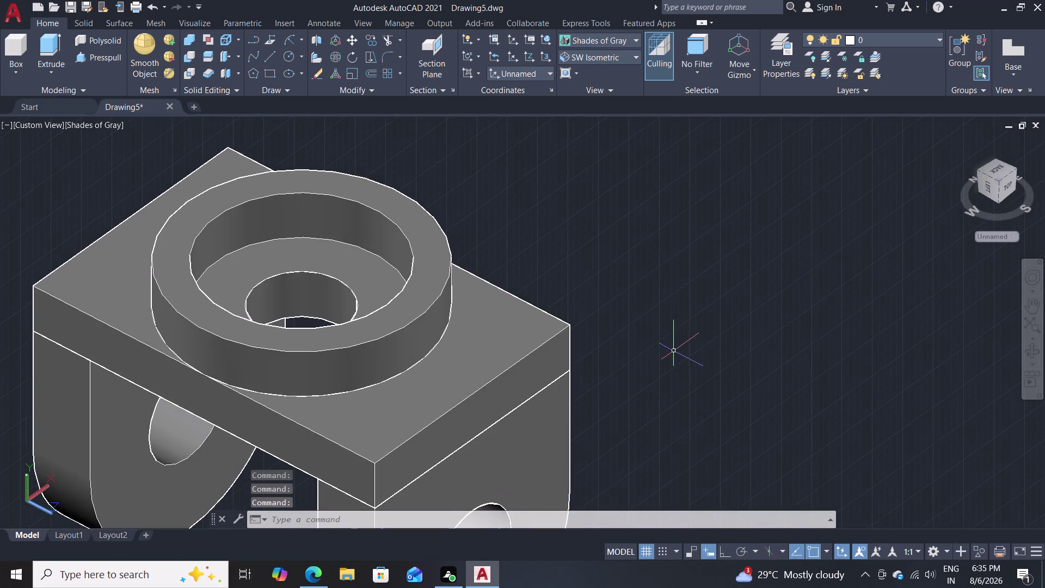
scroll(down, 3)
middle_drag(671, 351, 663, 266)
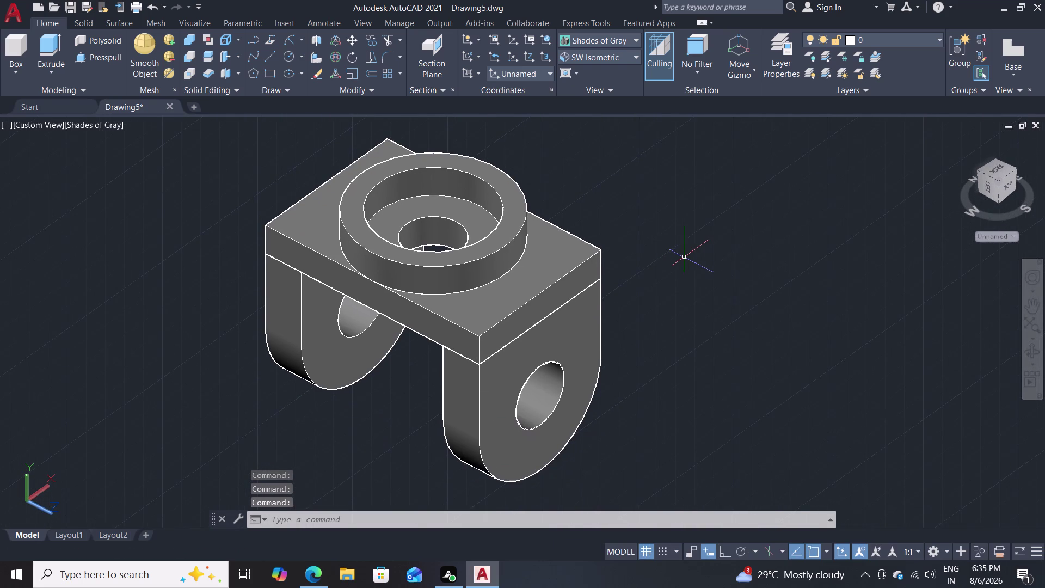
scroll(down, 3)
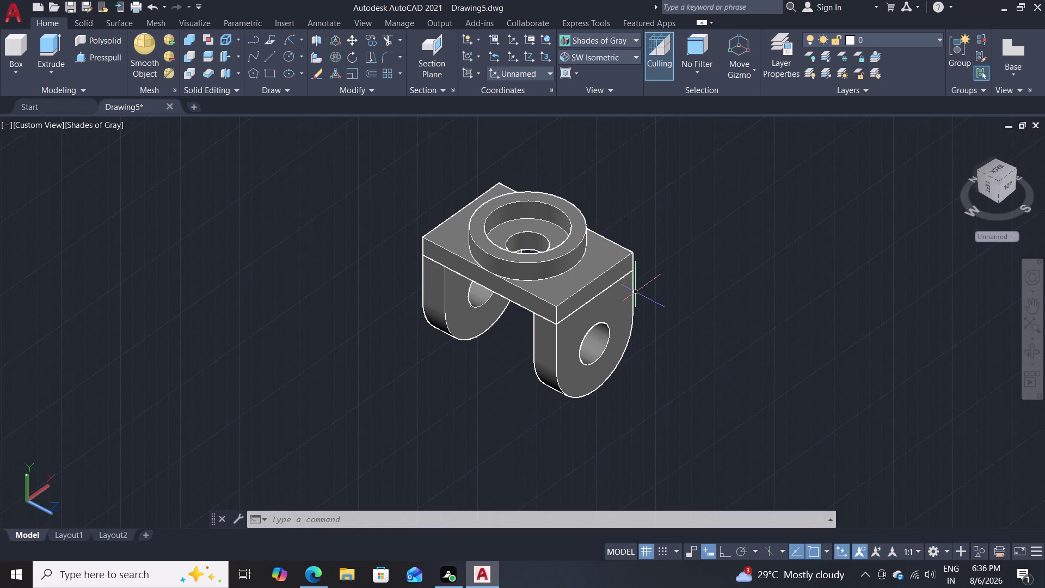
scroll(up, 3)
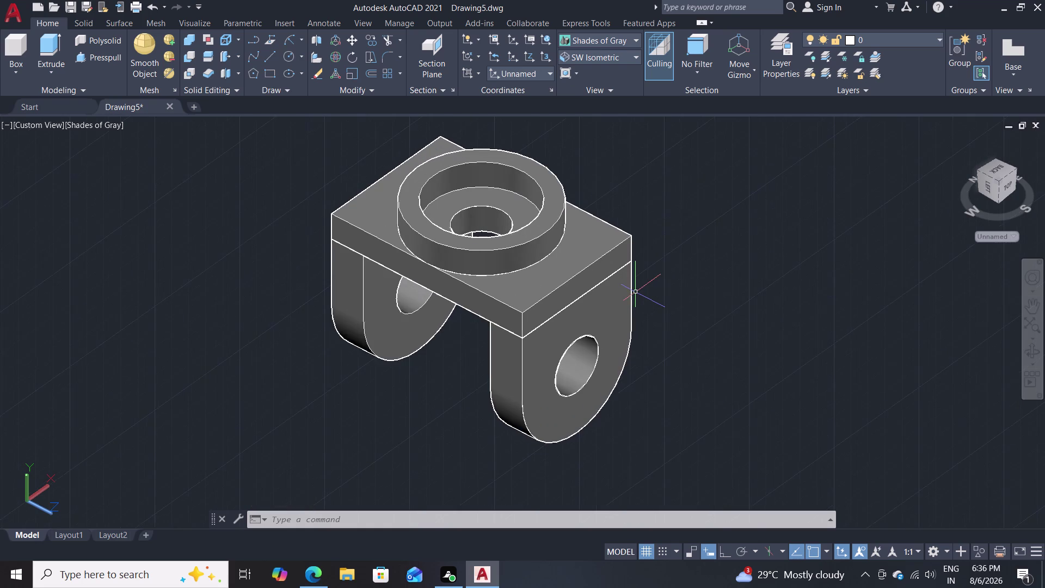
scroll(up, 3)
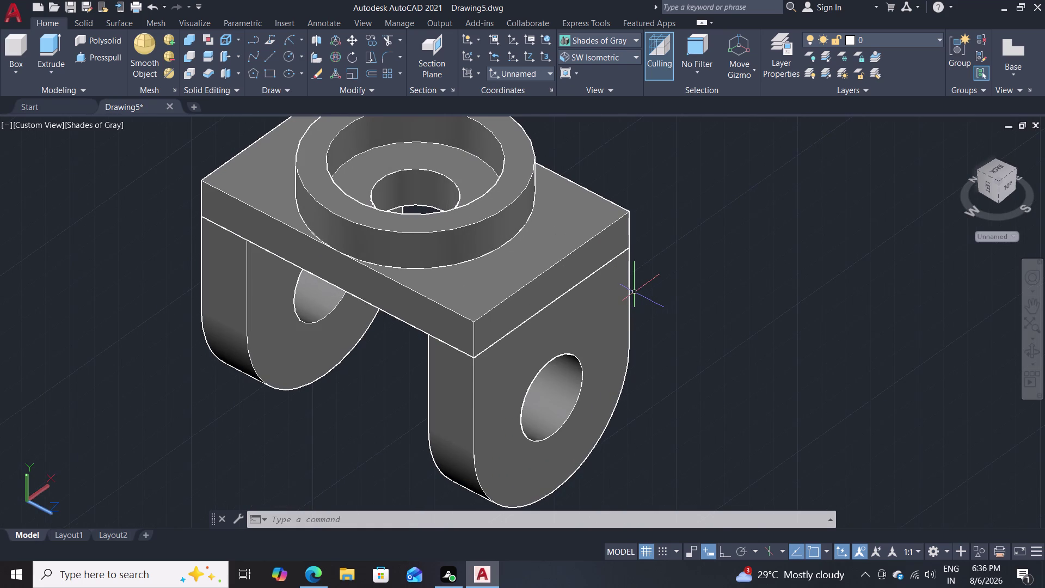